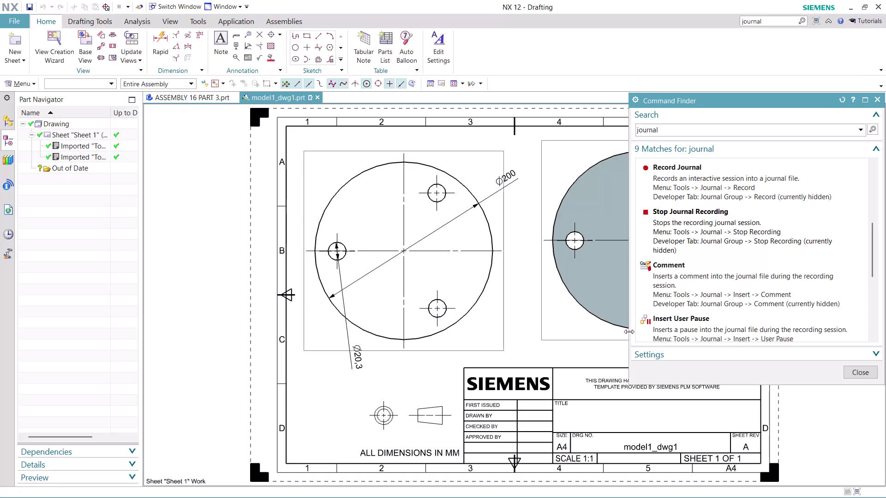
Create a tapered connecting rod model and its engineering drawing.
Close model1_dwg1 without saving, then search commands for 'journal'.
click(865, 376)
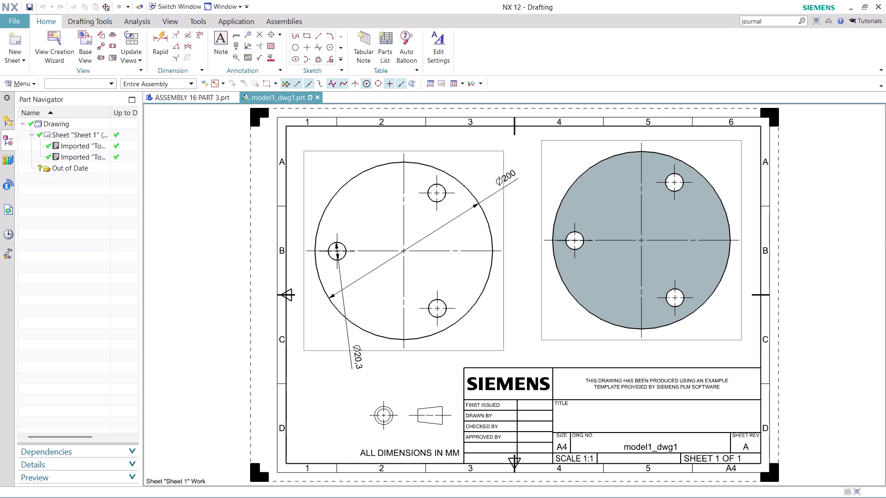
click(318, 97)
click(445, 273)
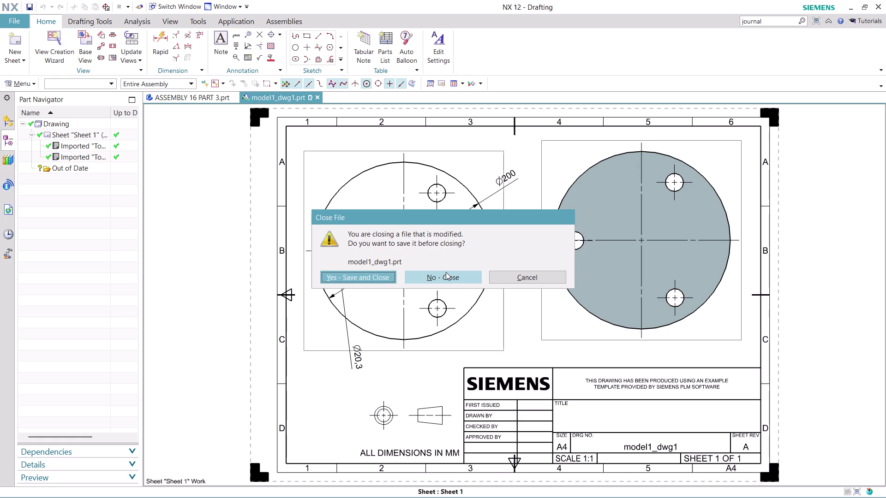
click(437, 279)
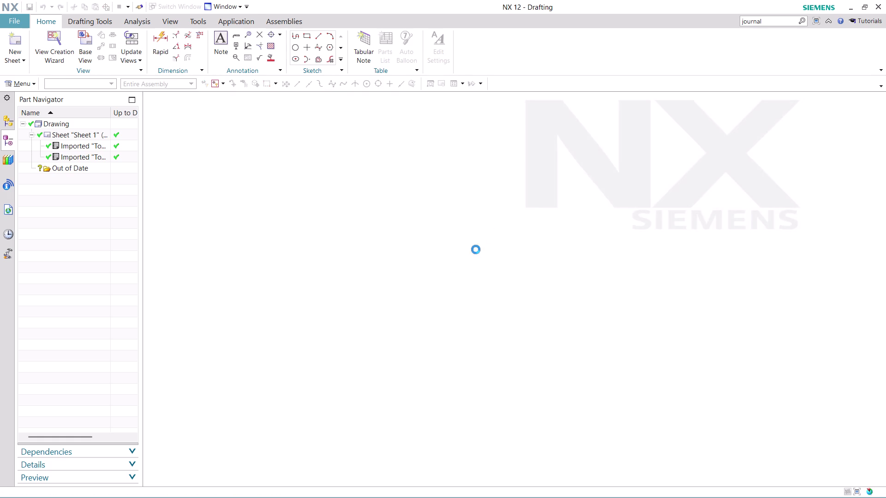
click(810, 19)
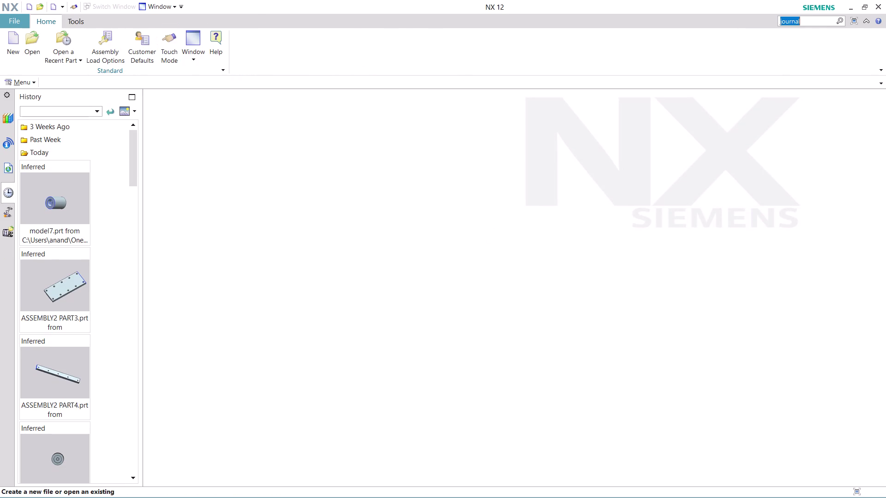
key(Return)
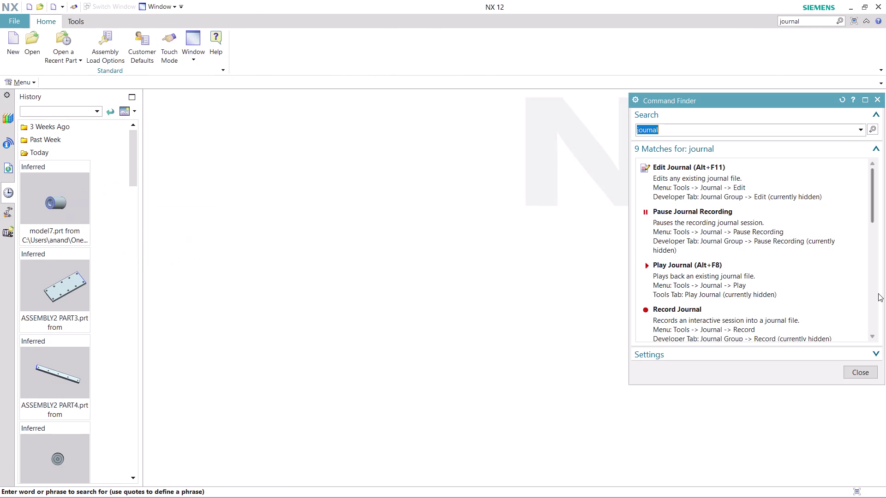
Start Tools > Journal > Record and acknowledge the Journal Record warning.
scroll(down, 3)
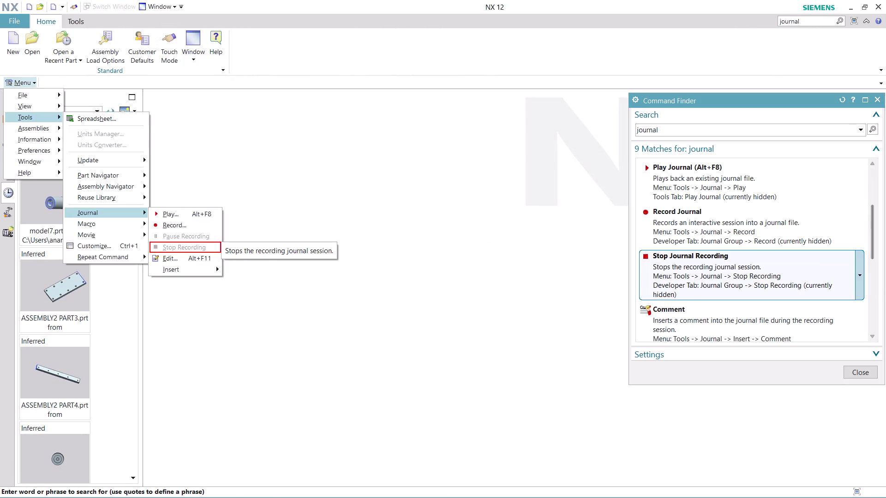
click(742, 231)
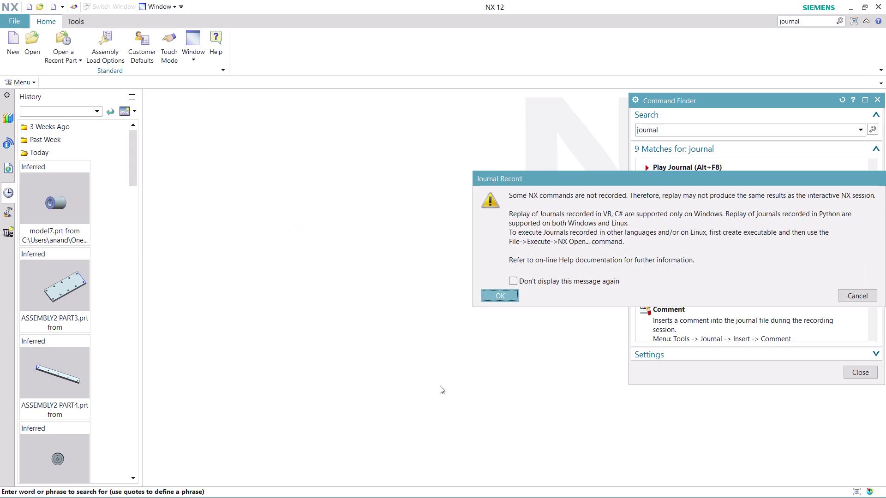
click(497, 300)
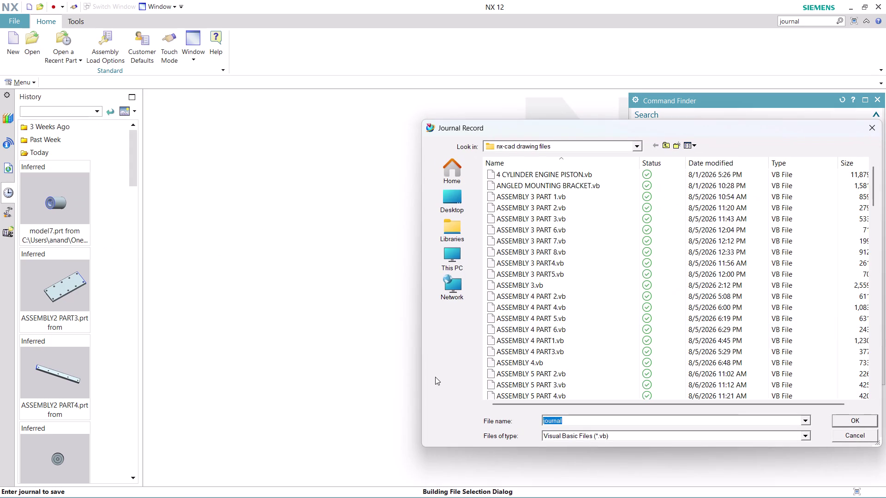
Enter journal name 'ASSEMBLY 16 PART 3' and decline overwriting the existing file.
text(AS)
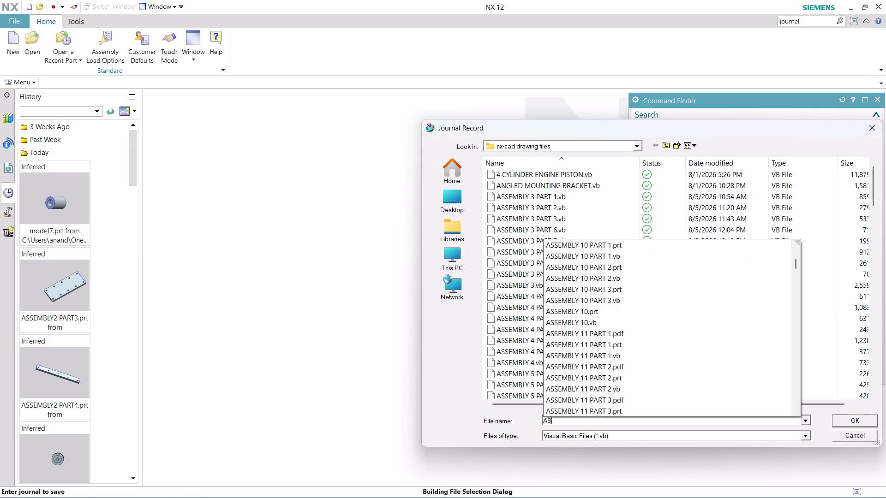
text(S)
text(EMBL)
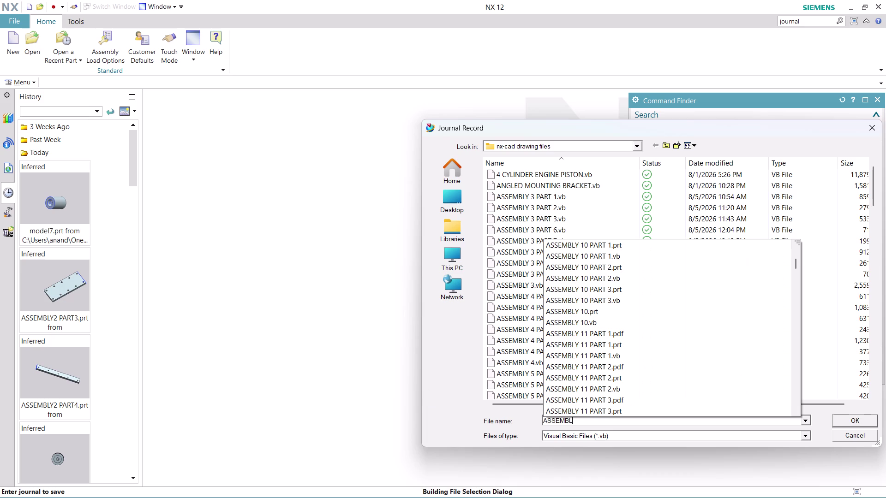
text(Y)
key(space)
key(1)
text(6 PART)
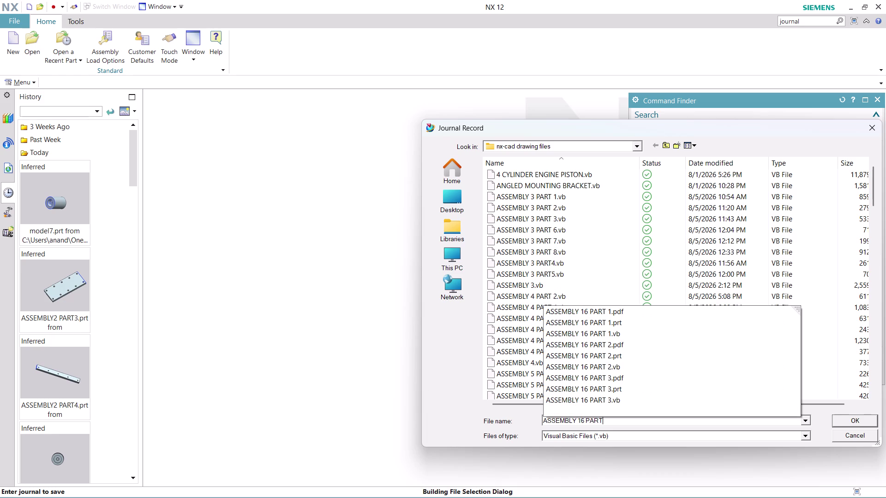
key(space)
key(3)
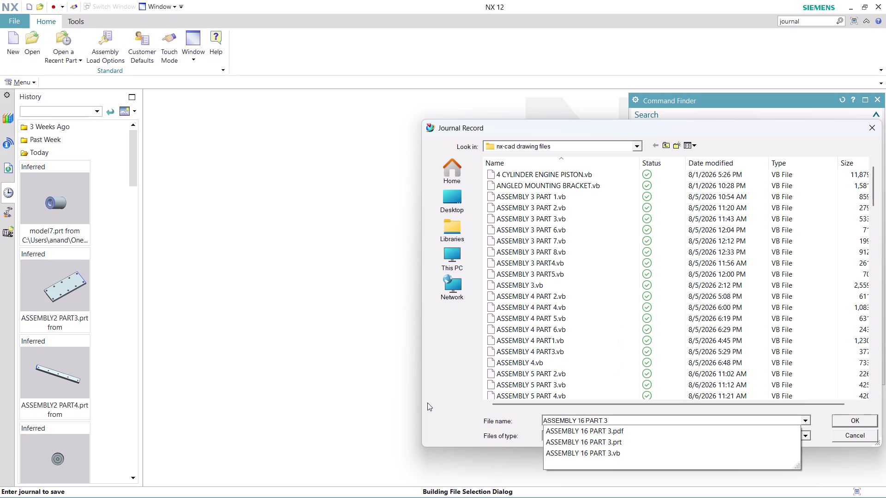
key(Return)
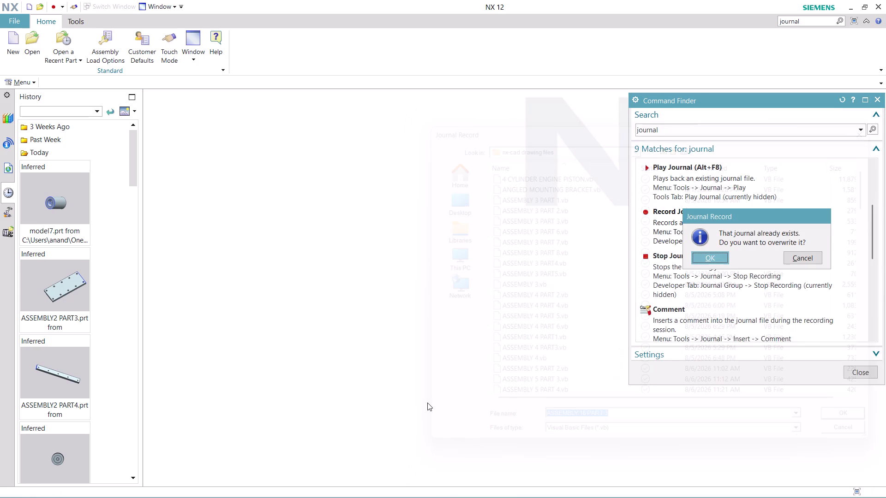
click(808, 256)
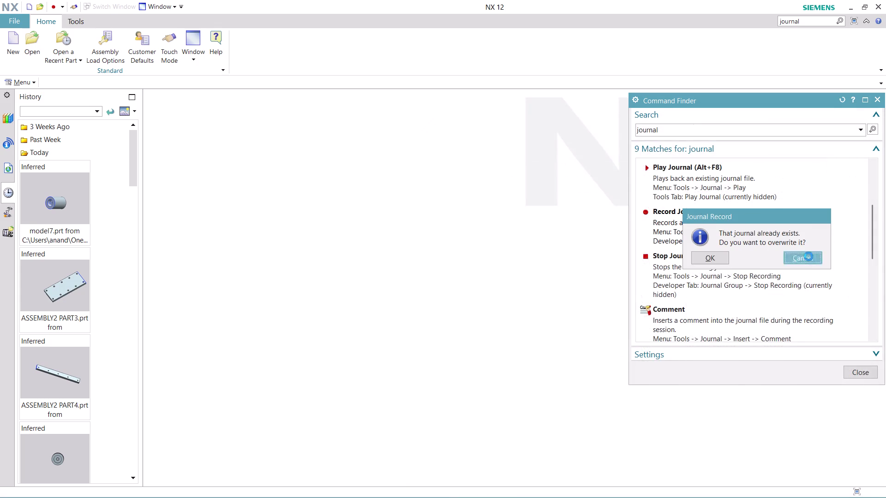
Save the journal as 'ASSEMBLY 16 PART 4' to begin recording, and close Command Finder.
text(A)
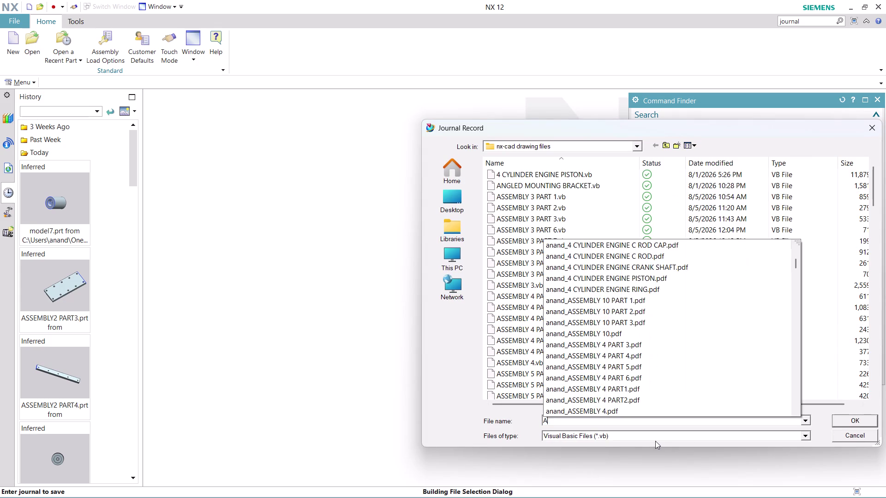
text(SS)
text(EMB)
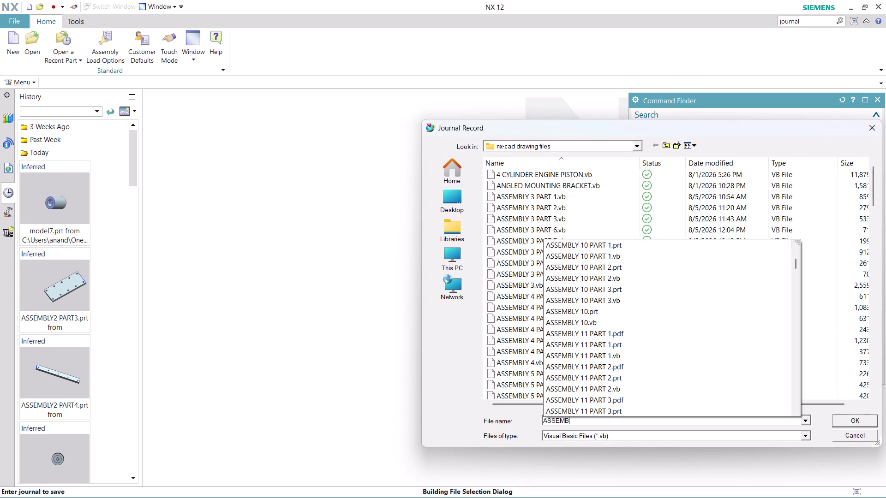
text(LY)
key(space)
key(1)
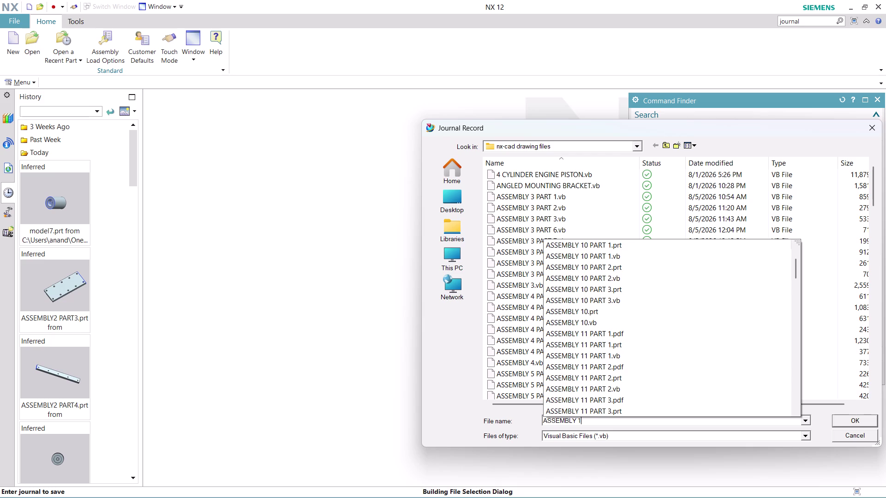
text(6)
key(space)
text(P)
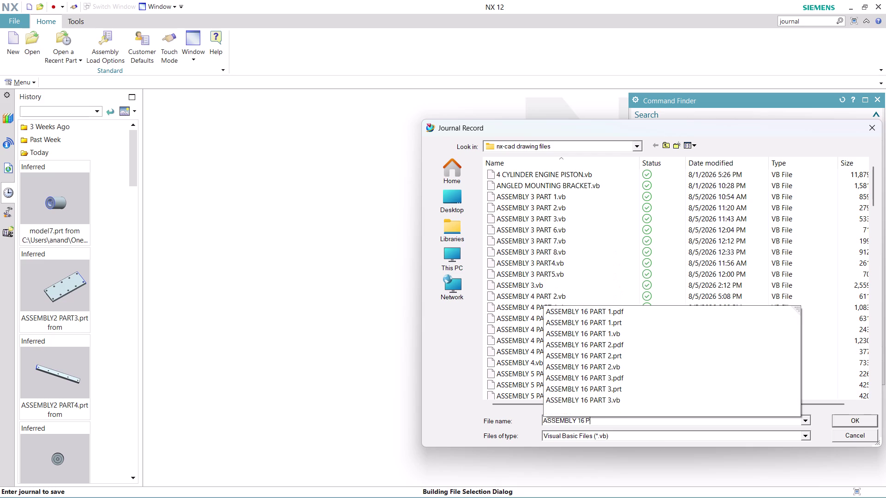
text(ART)
key(space)
key(4)
key(Return)
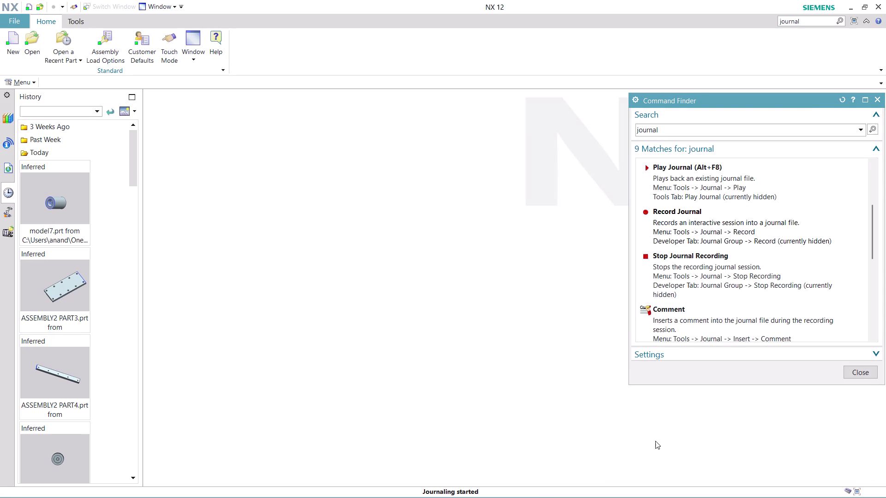
click(848, 373)
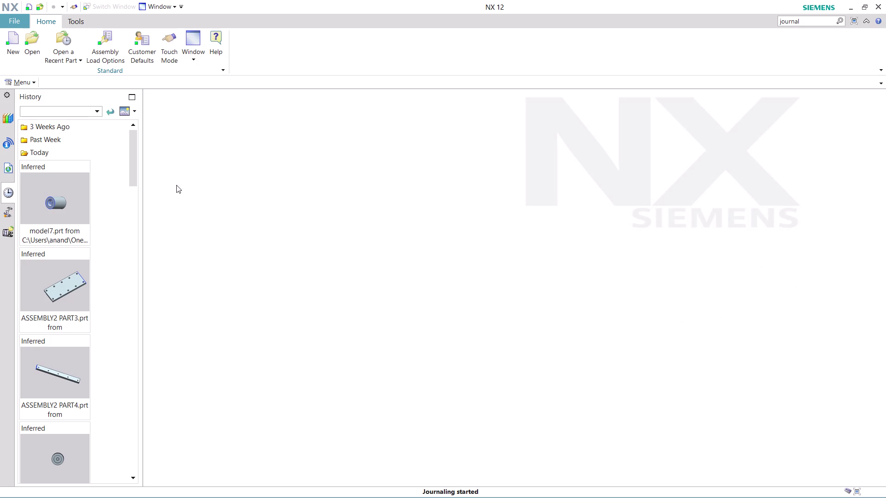
Create a new part, model8.prt, from the Model template.
click(10, 48)
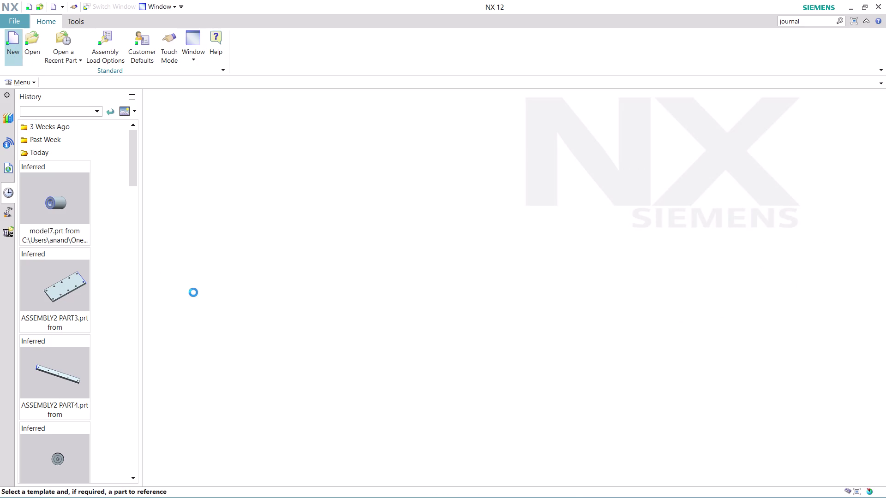
click(176, 238)
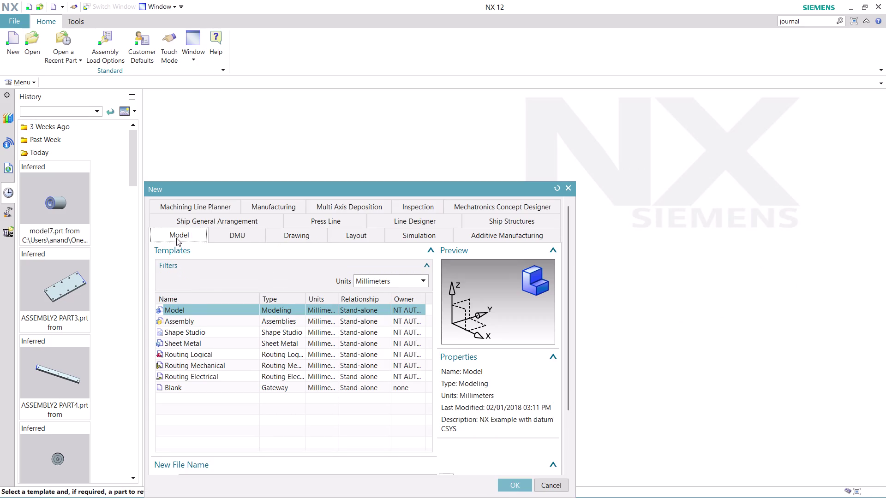
click(504, 485)
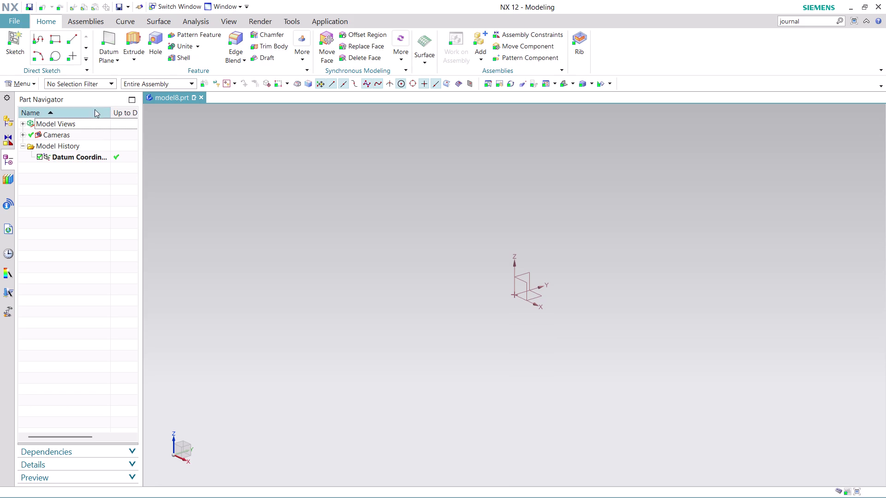
click(34, 83)
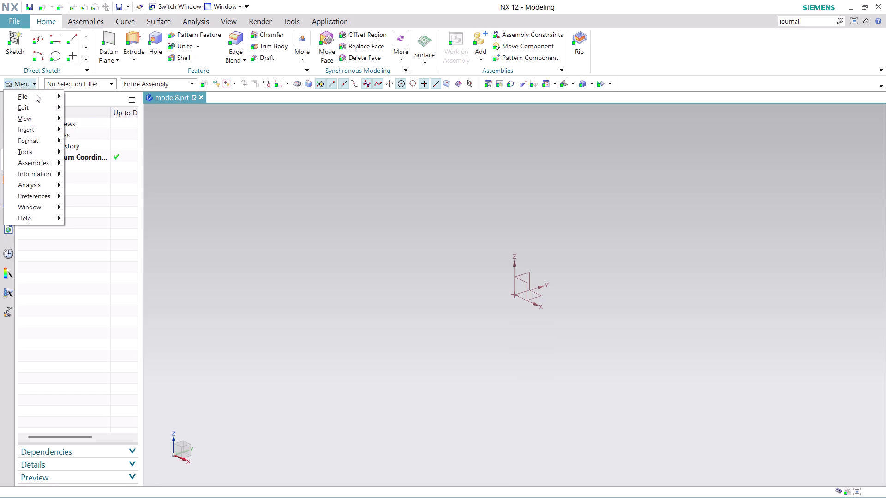
Create Sketch (1) on the XY plane at the origin and centre a circle there.
click(123, 141)
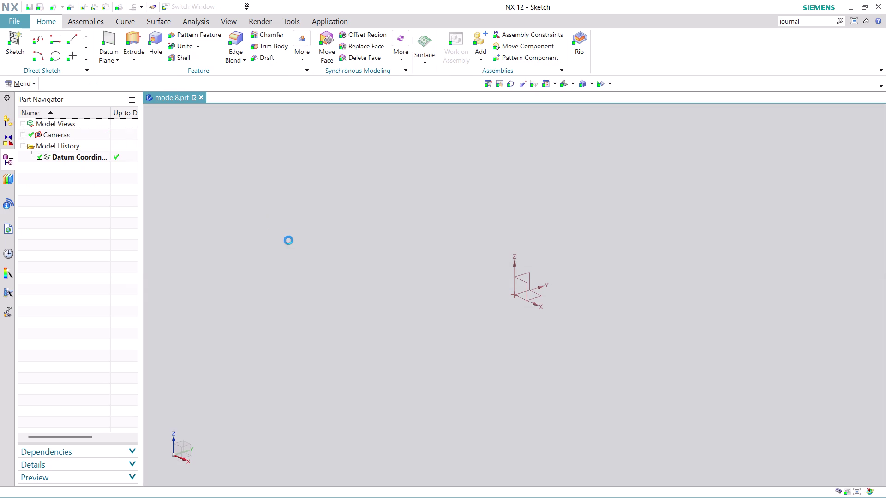
click(539, 296)
click(78, 242)
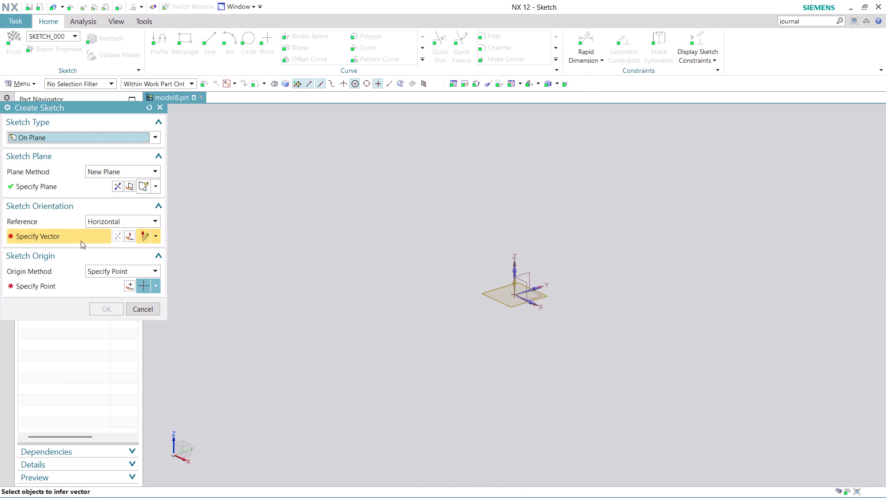
click(538, 287)
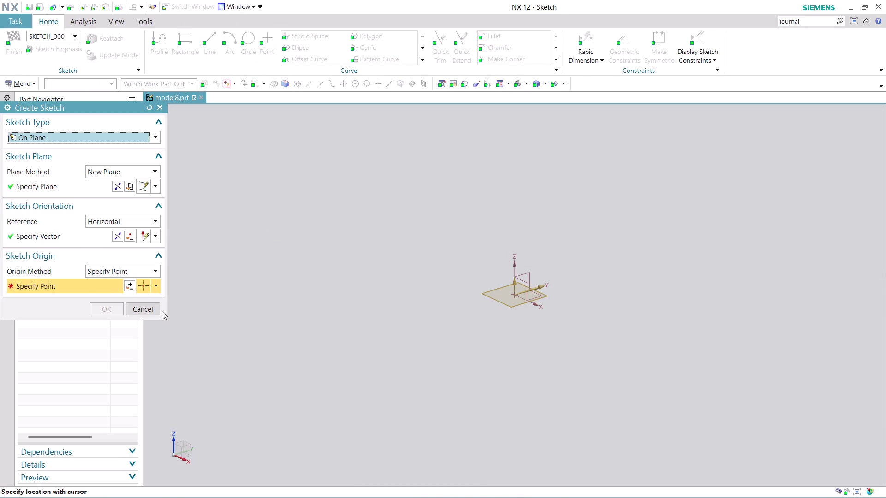
click(133, 289)
click(114, 303)
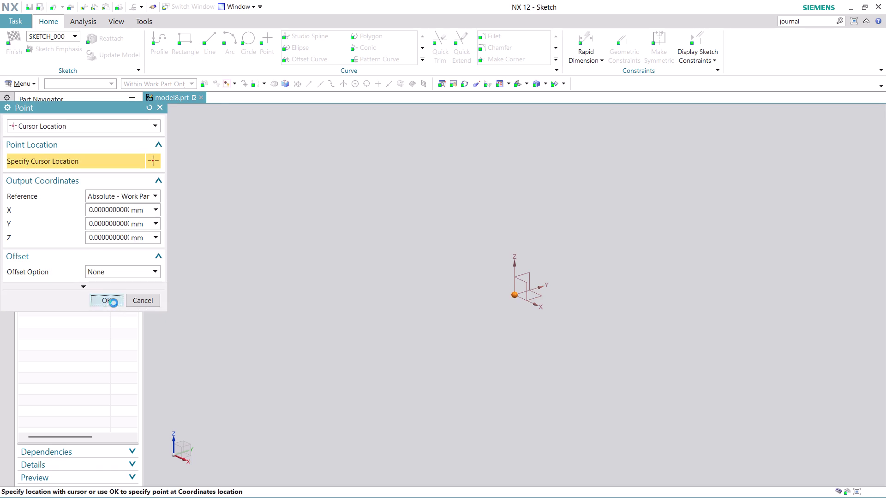
click(113, 305)
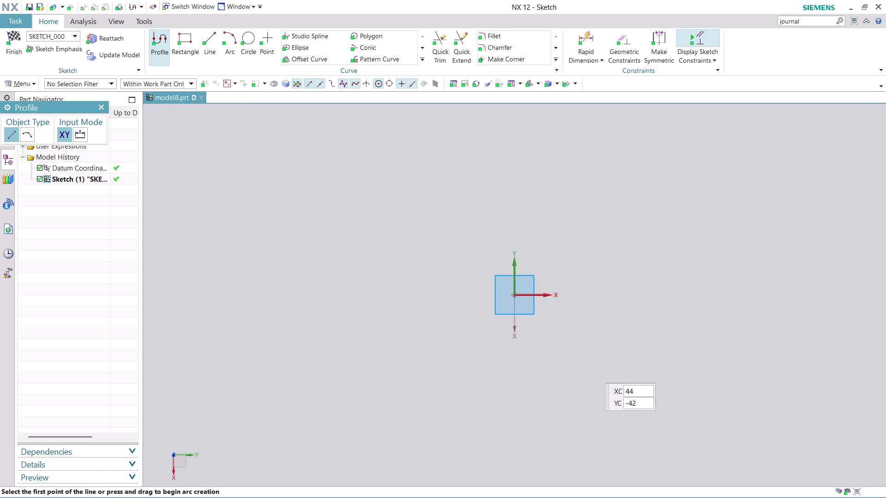
scroll(up, 3)
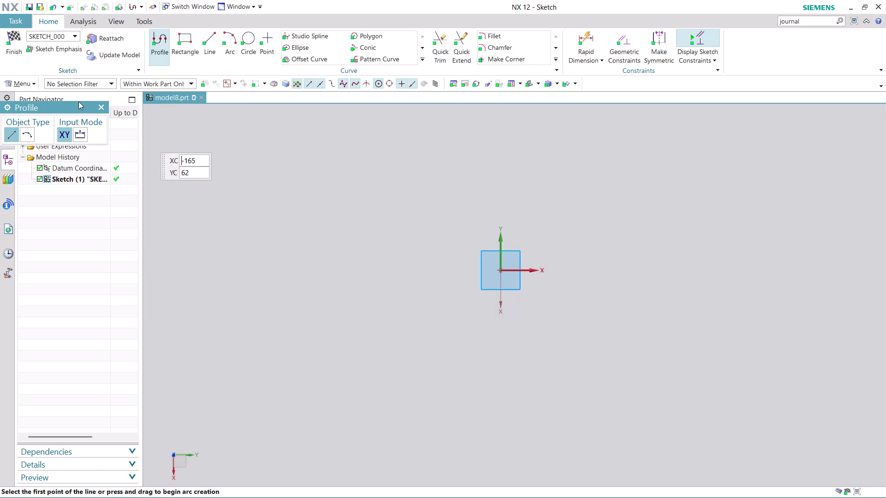
click(247, 38)
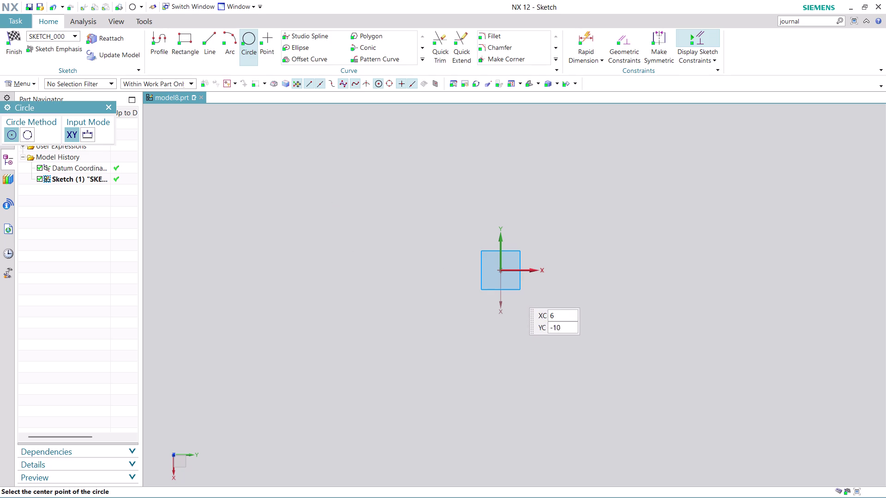
click(502, 271)
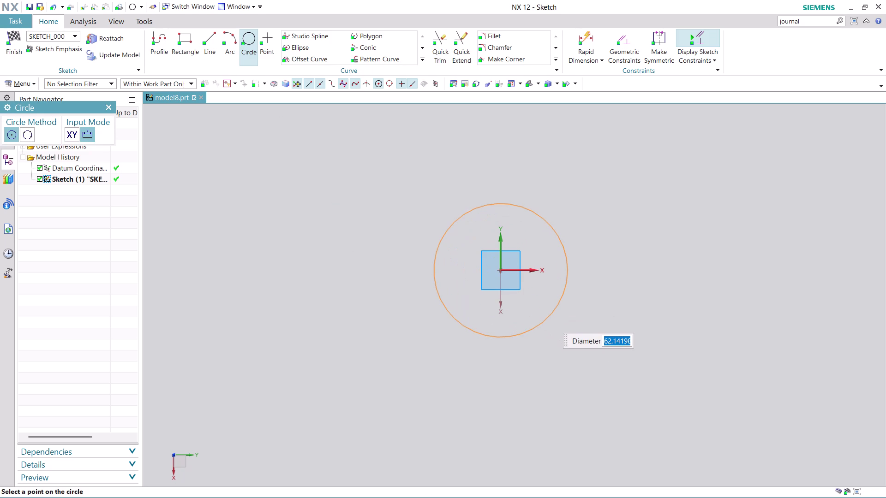
Draw concentric circles Ø112.5 and Ø56.3 (28.15*2) at the origin.
text(11)
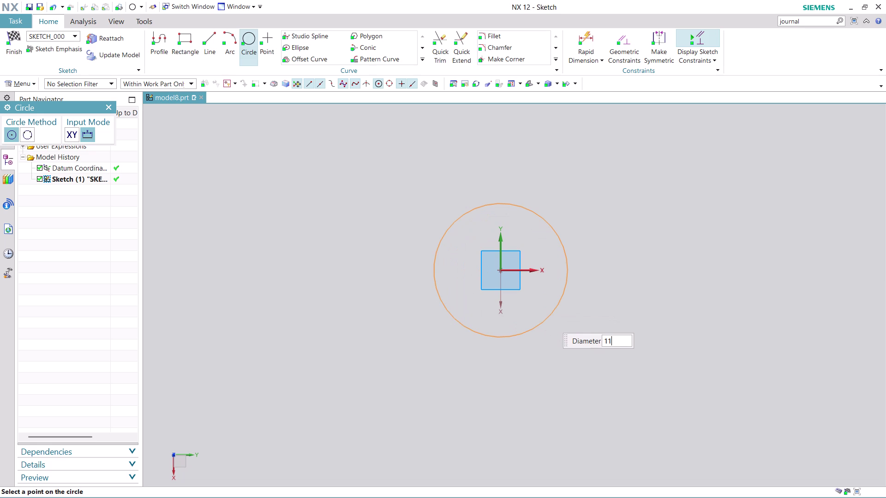
key(2)
text(.5)
key(Return)
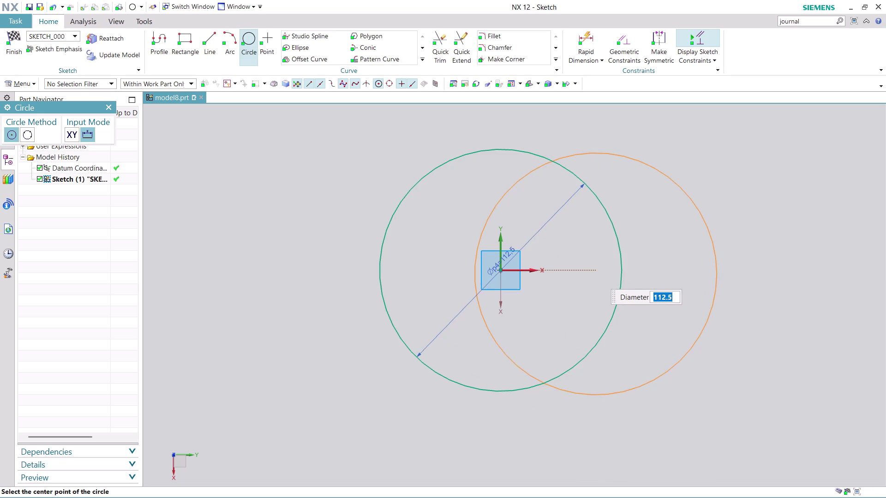
text(28)
text(.15*)
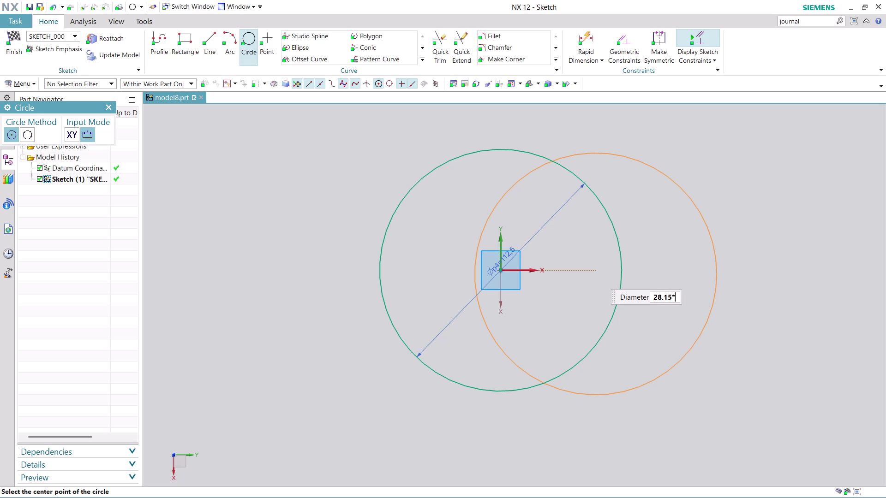
text(2)
key(Return)
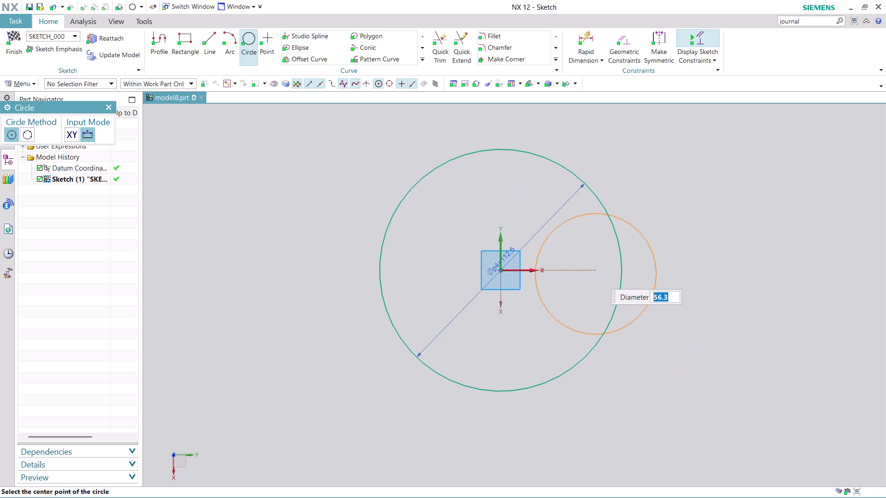
click(500, 269)
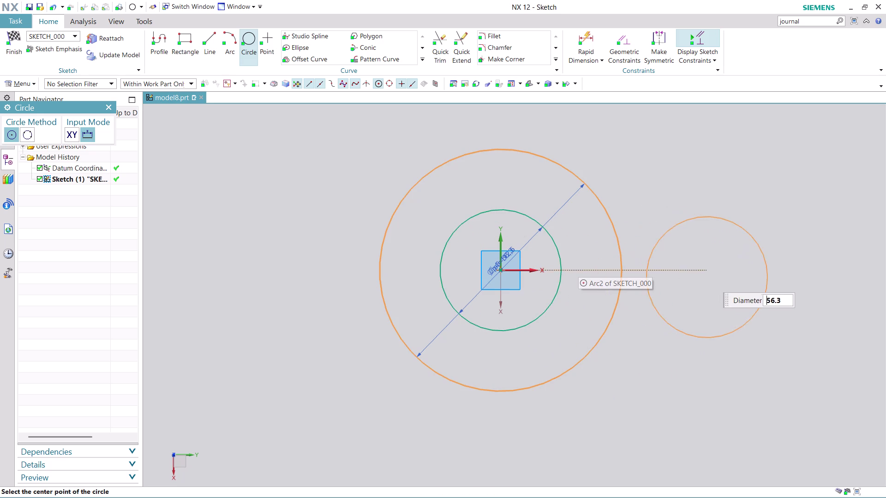
scroll(down, 3)
scroll(up, 3)
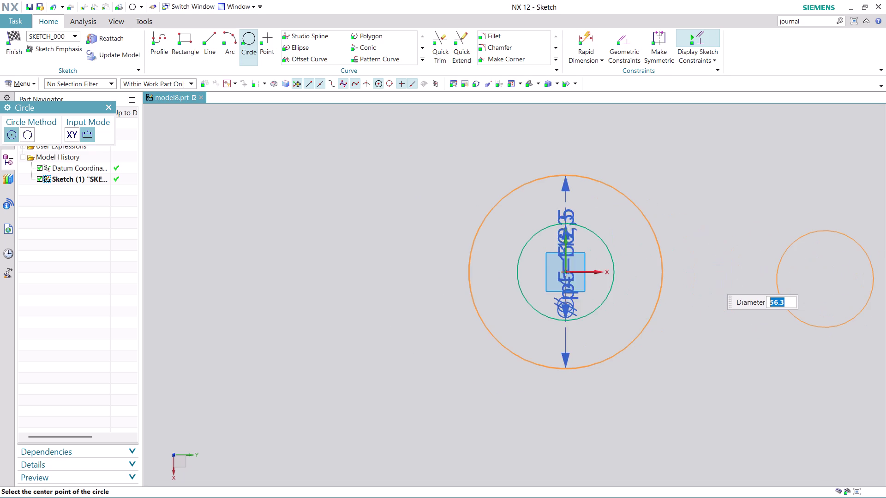
middle_drag(825, 279, 618, 288)
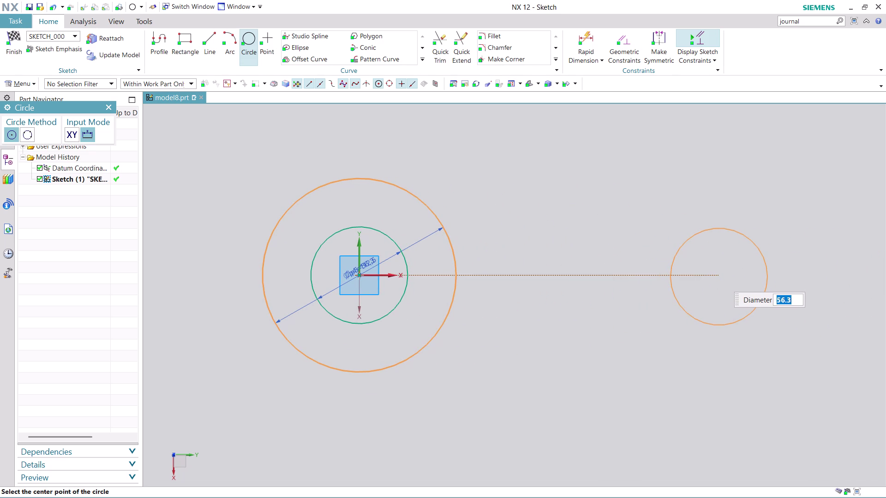
Draw concentric circles Ø87.5 and Ø43.8 about 209 to the right.
key(8)
key(7)
text(.5)
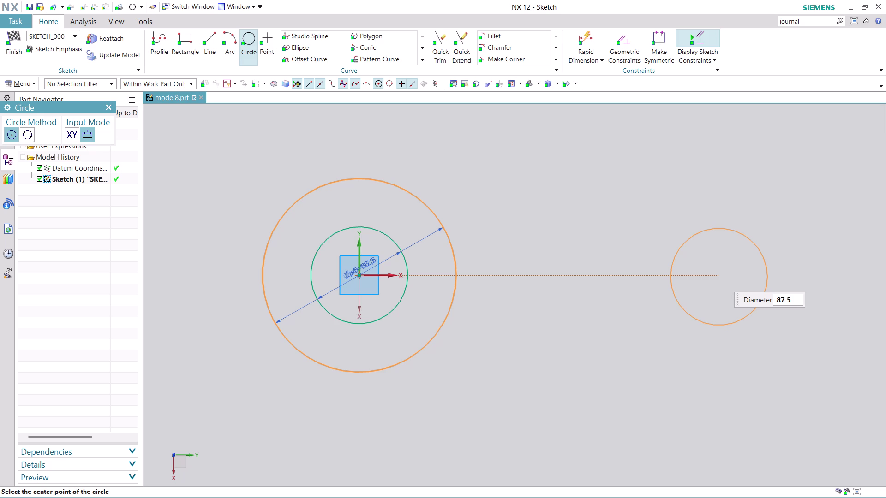
key(Return)
click(719, 277)
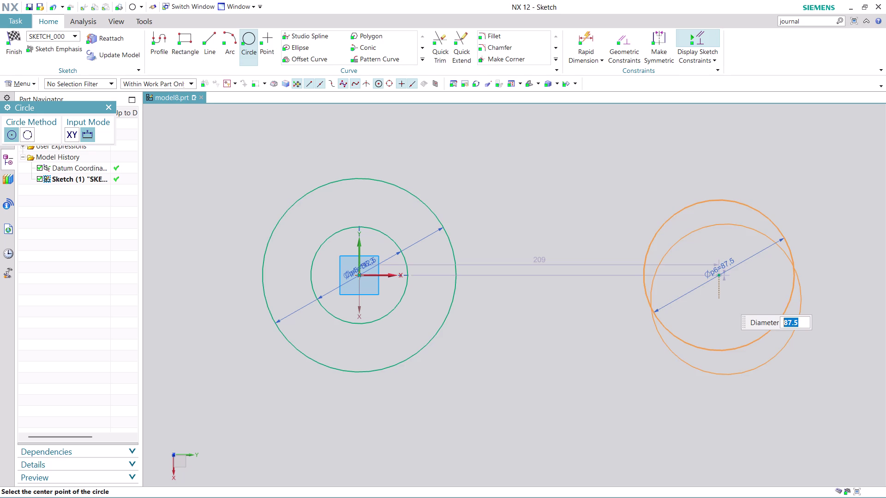
text(4)
text(3.)
key(8)
key(Return)
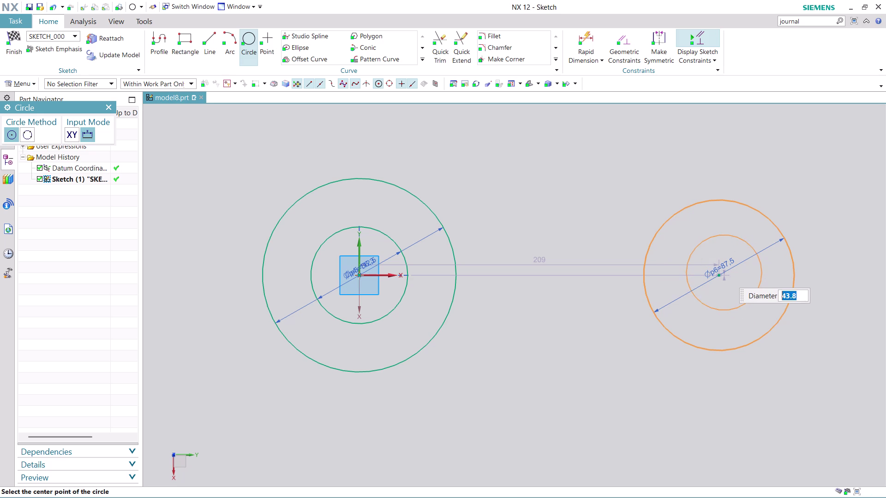
click(720, 275)
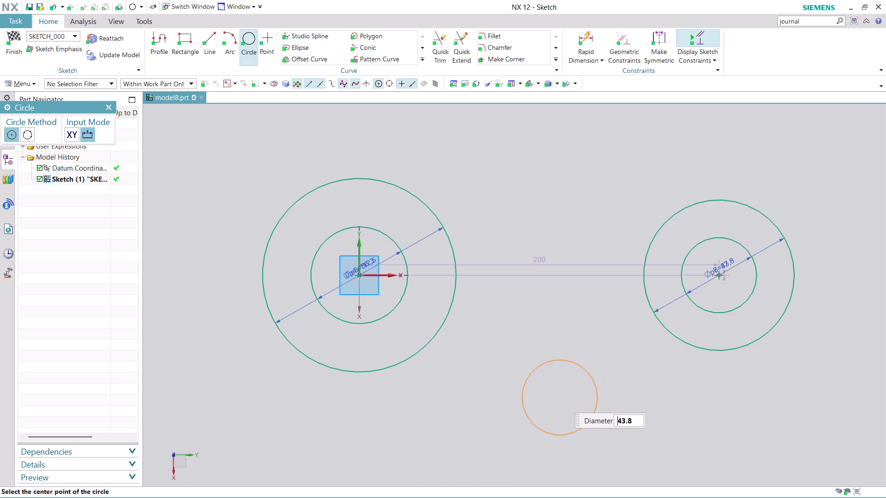
key(Escape)
key(Escape)
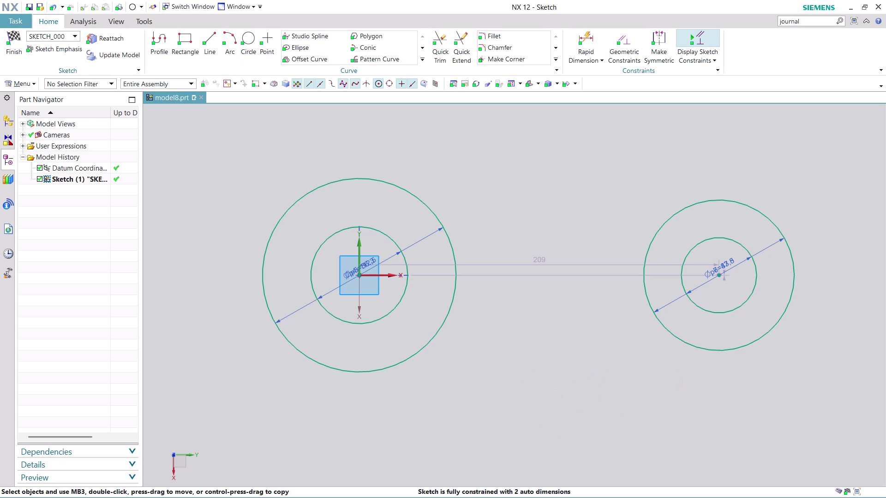
drag(543, 263, 533, 122)
Change the circle centre-distance dimension from 209 to 300.
double_click(537, 126)
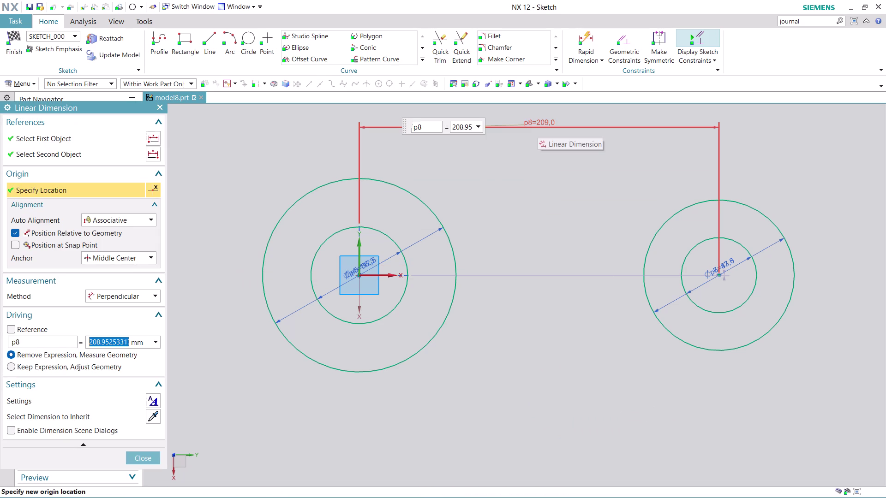
text(300)
key(Return)
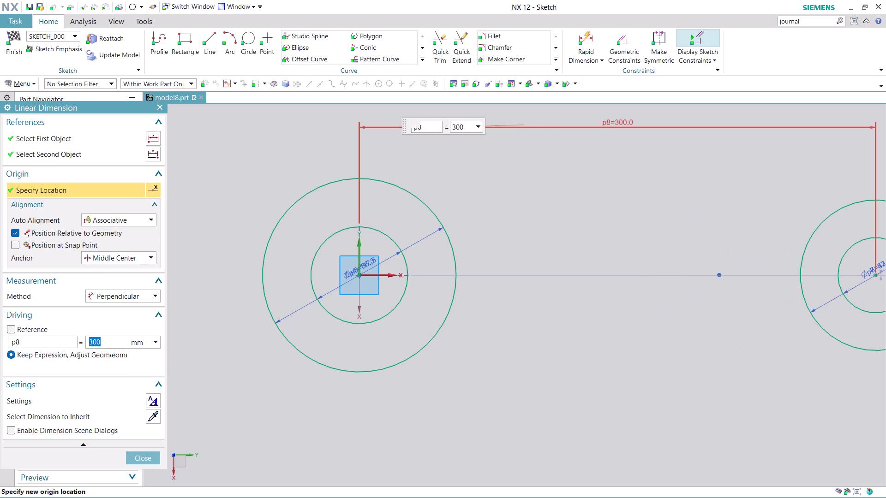
click(139, 458)
scroll(down, 3)
scroll(up, 3)
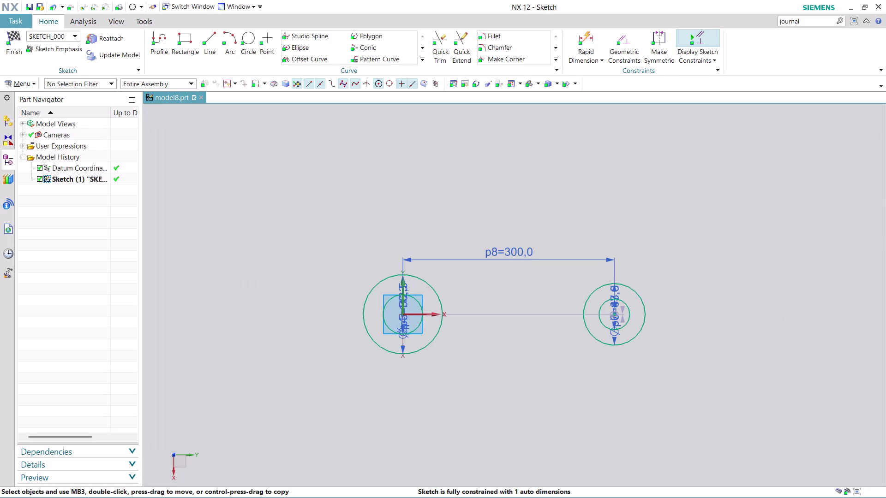
scroll(up, 3)
scroll(up, 3)
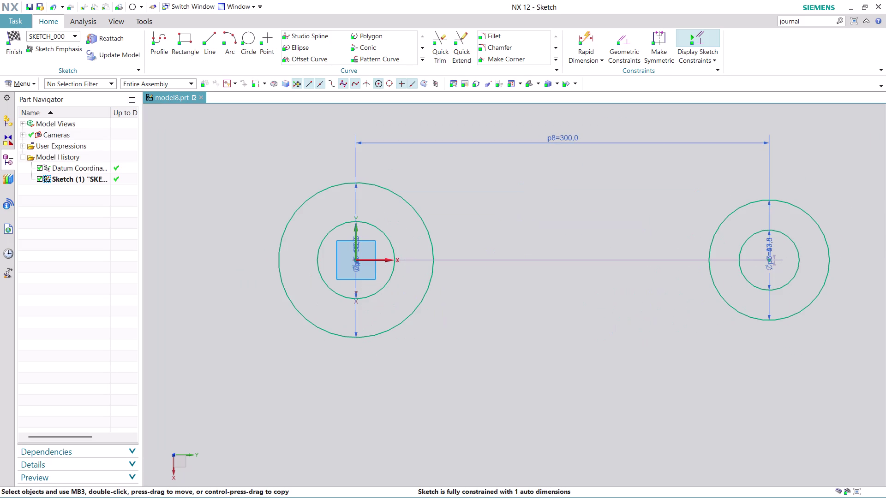
scroll(up, 3)
scroll(down, 3)
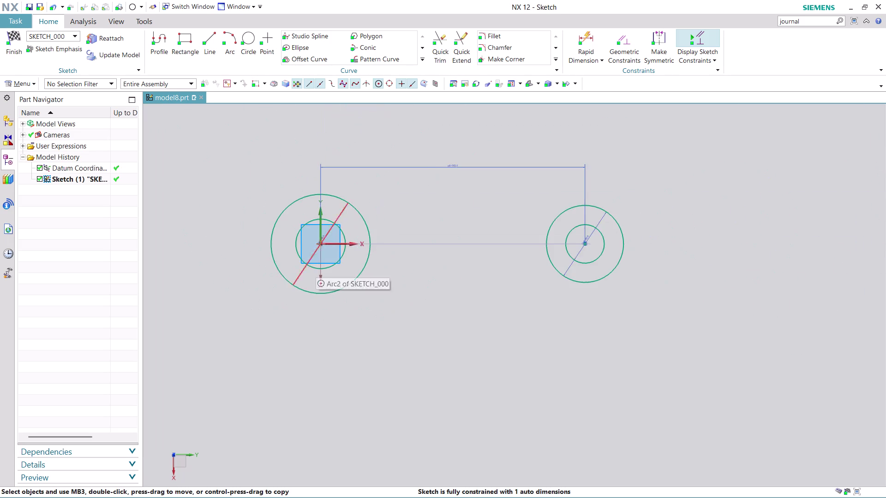
scroll(up, 3)
scroll(up, 3)
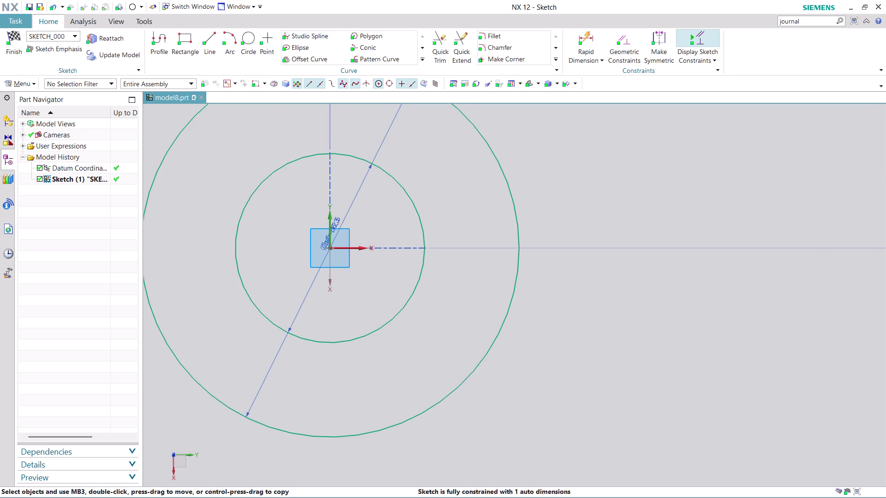
click(211, 36)
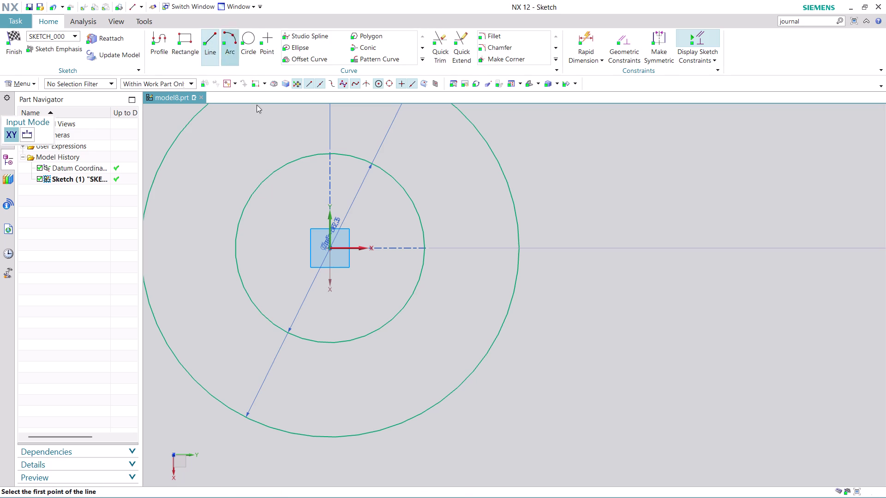
Draw a closed four-line rectangular keyway outline beside the inner circle.
click(440, 214)
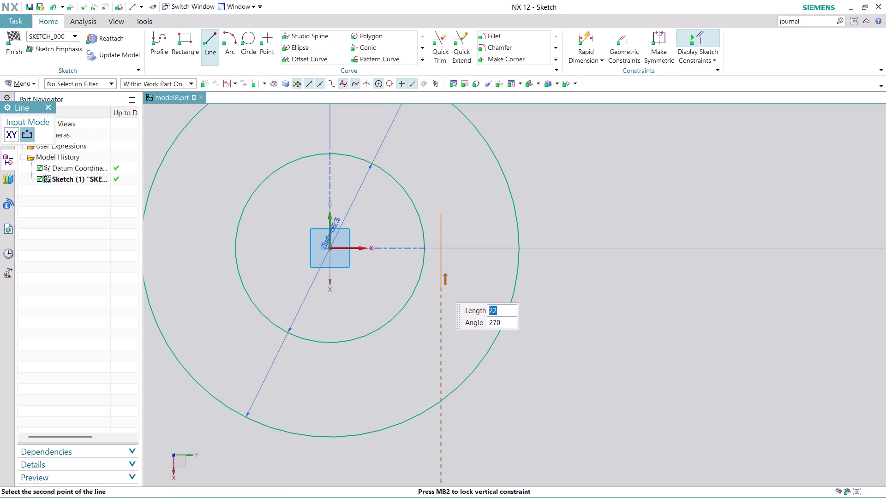
key(Escape)
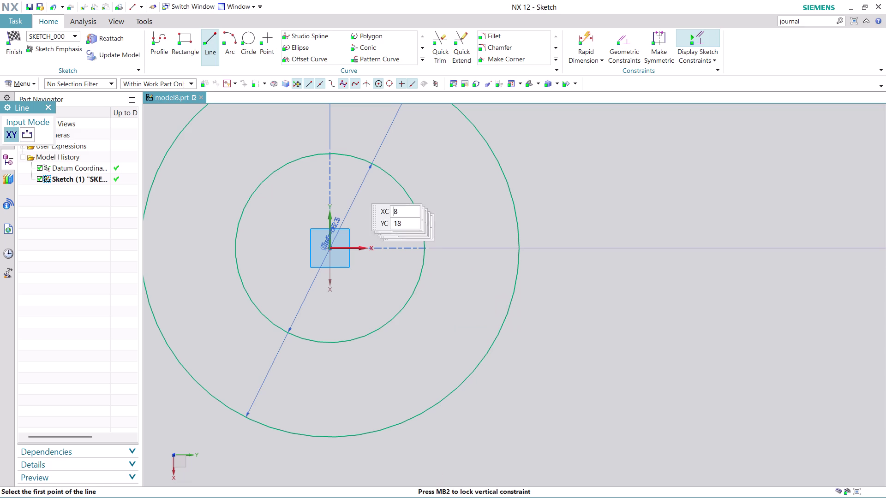
click(149, 35)
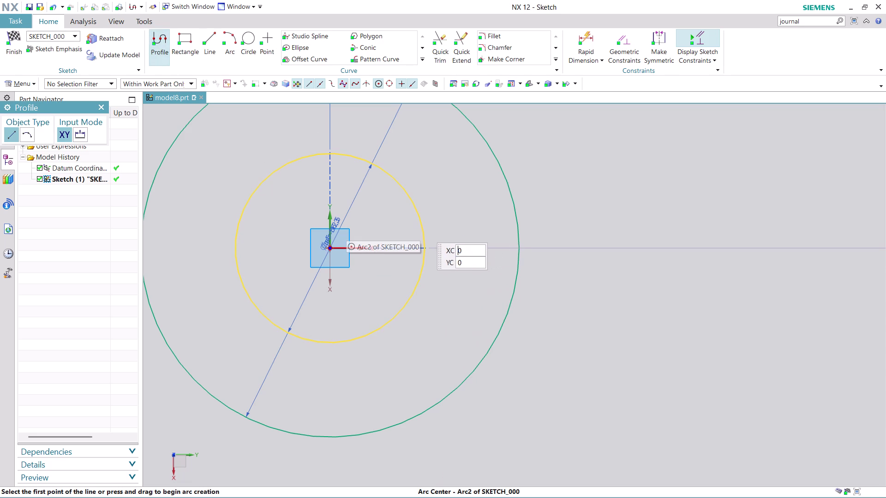
click(390, 223)
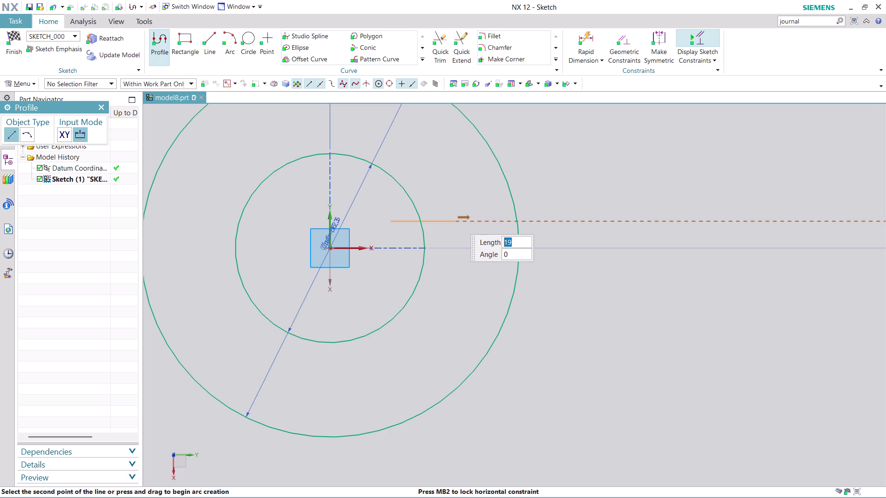
click(456, 220)
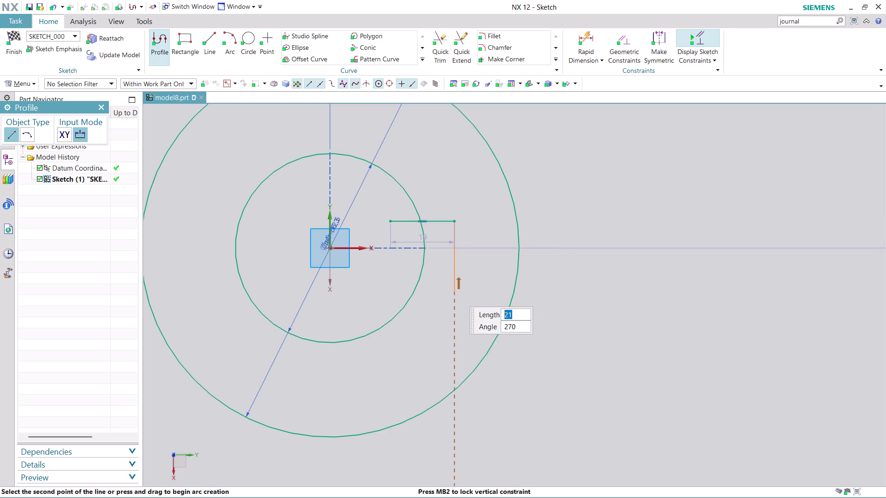
click(454, 291)
click(388, 287)
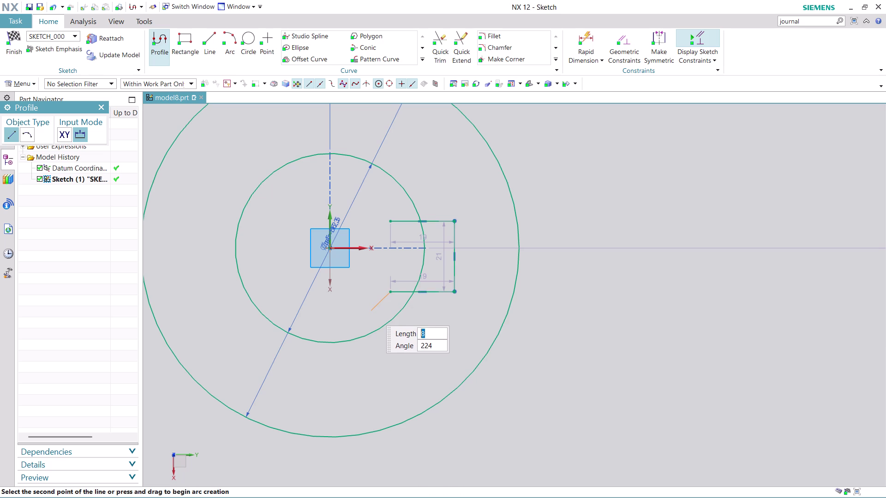
key(Escape)
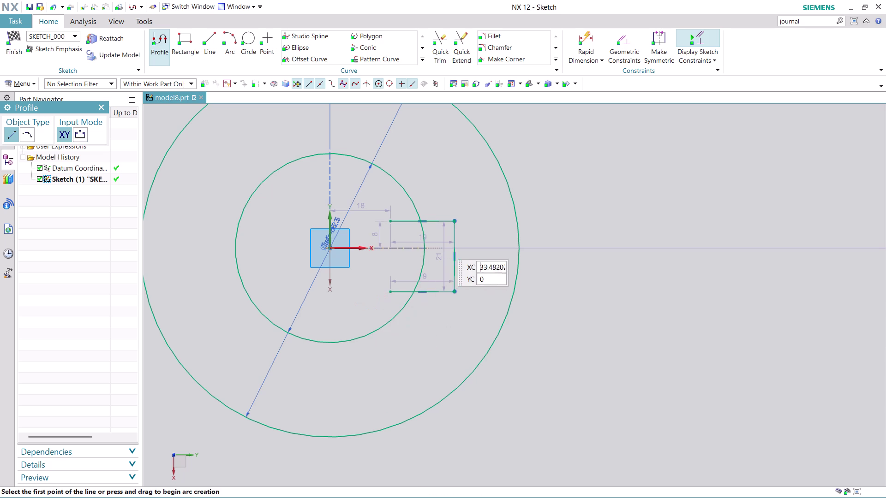
key(Escape)
drag(443, 269, 484, 264)
Set the keyway's vertical side dimension to 12.6.
double_click(486, 262)
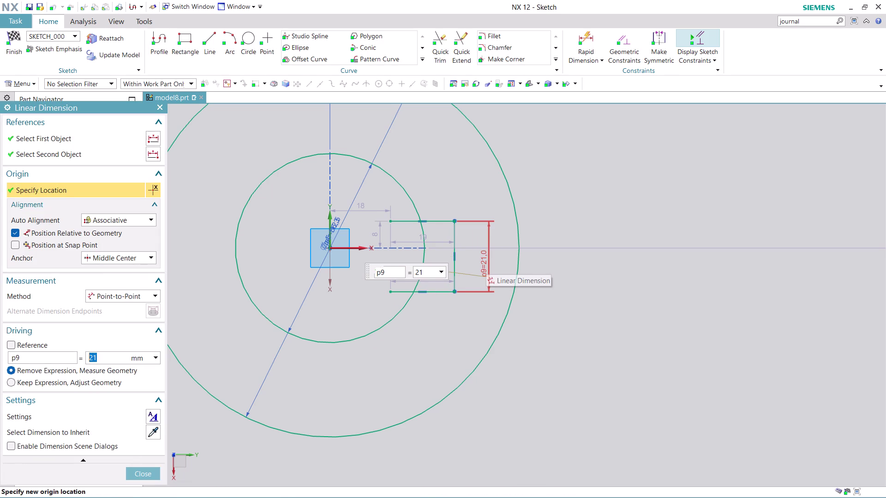
text(12.6)
key(Return)
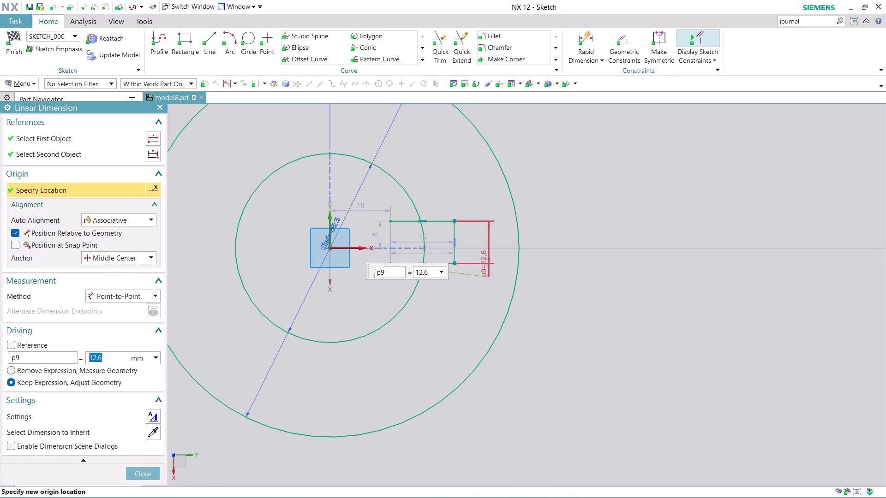
click(140, 477)
scroll(up, 3)
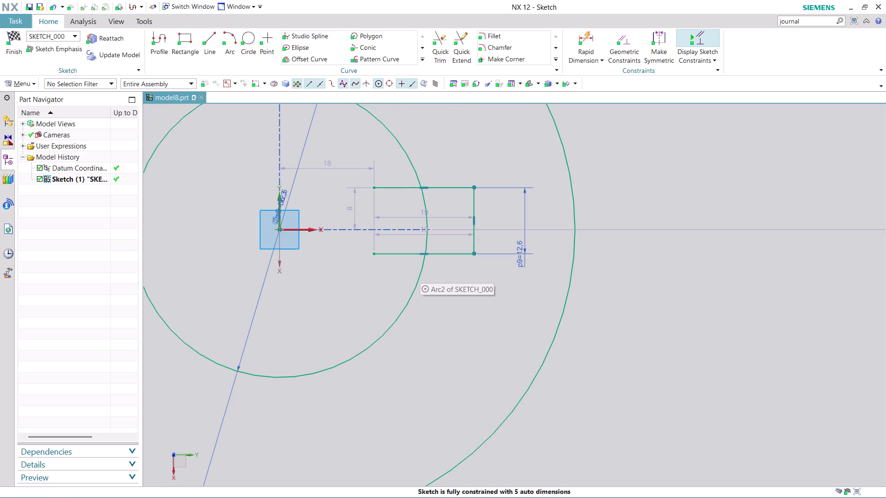
click(656, 35)
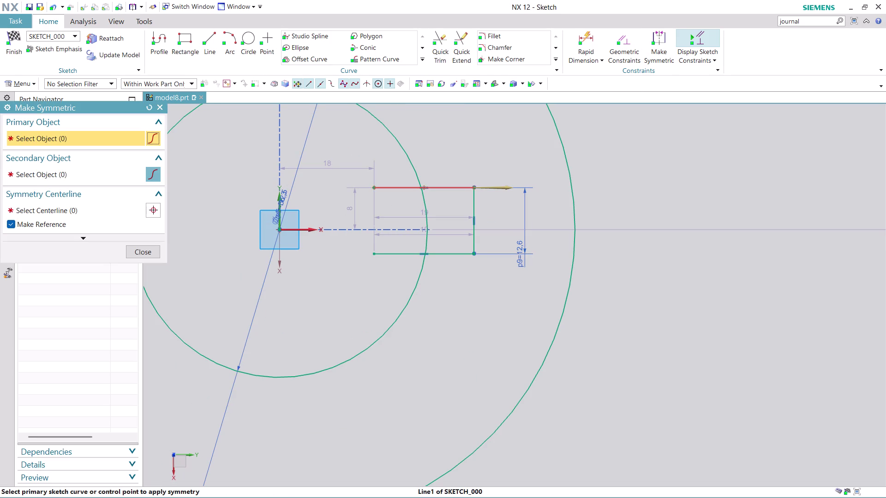
Pick the keyway's top and bottom edges, with the X axis as the symmetry line.
click(460, 191)
click(451, 258)
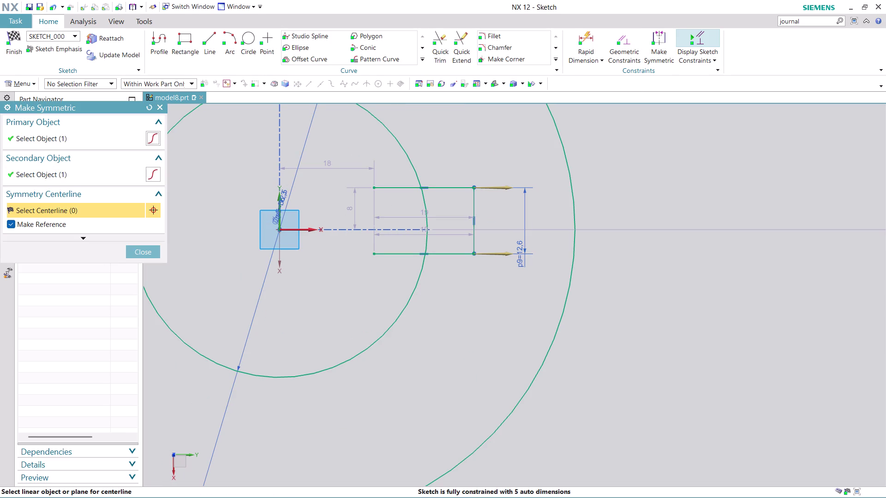
click(304, 230)
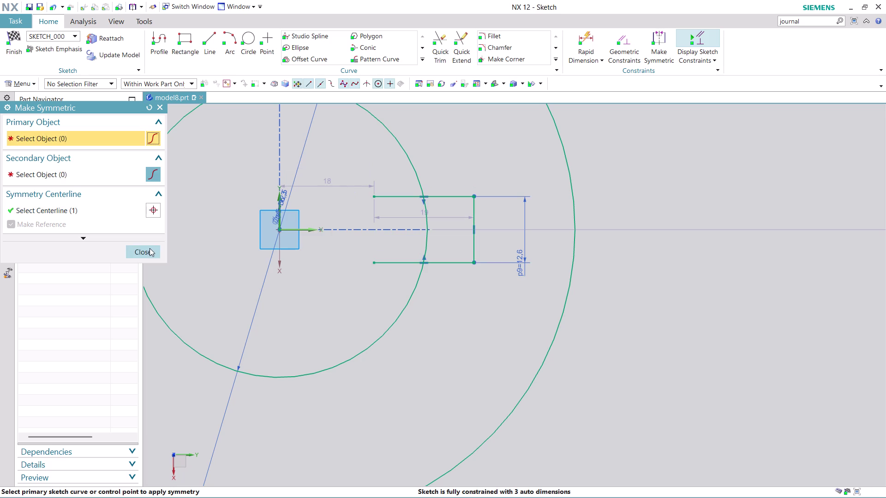
click(149, 248)
scroll(down, 3)
scroll(up, 3)
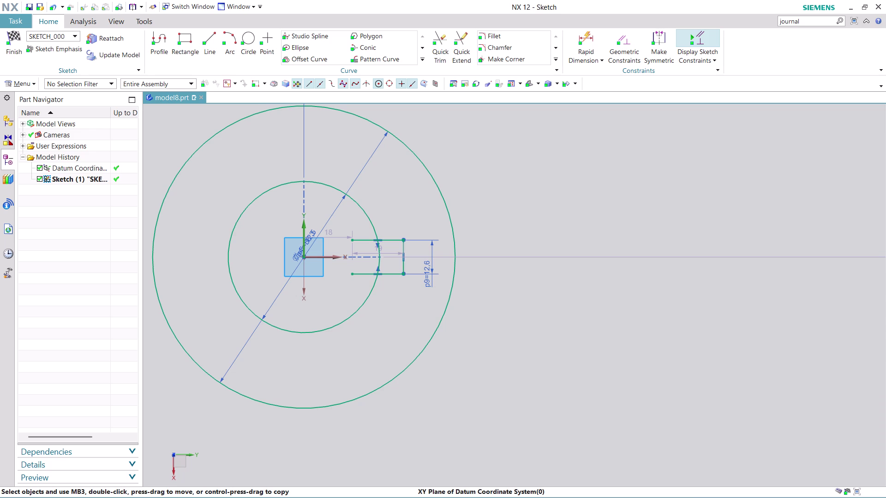
scroll(down, 3)
scroll(up, 3)
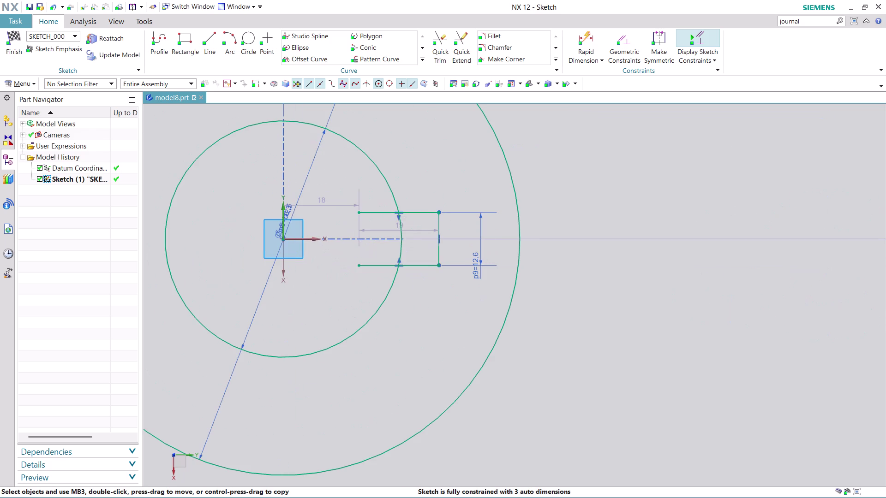
scroll(down, 3)
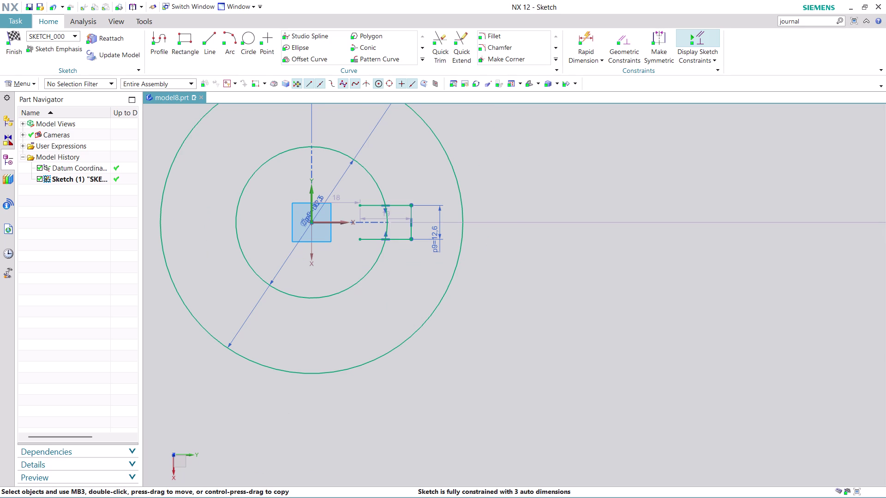
click(590, 27)
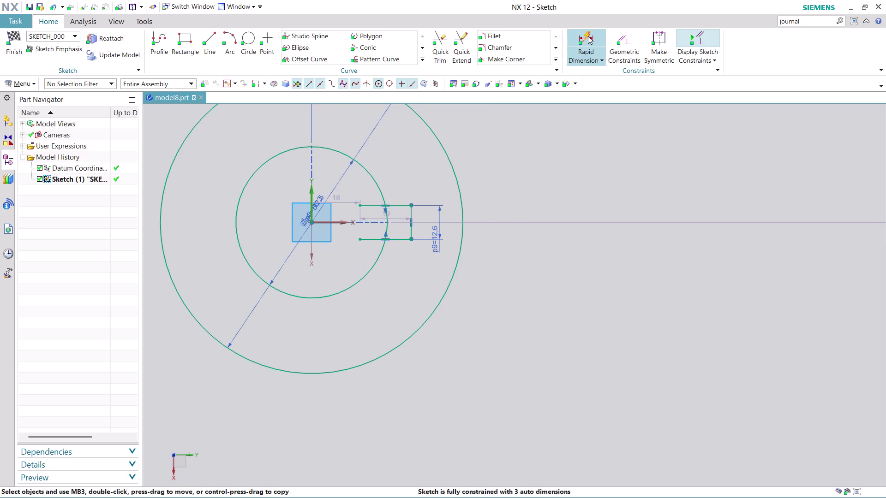
Add dimension p10 = 35 from the origin to the keyway's outer edge.
click(587, 36)
scroll(up, 3)
click(435, 226)
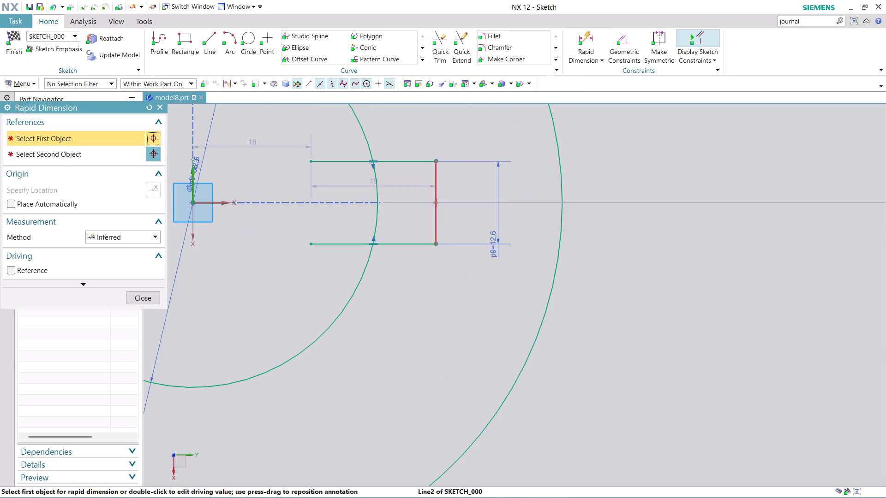
scroll(down, 3)
scroll(up, 3)
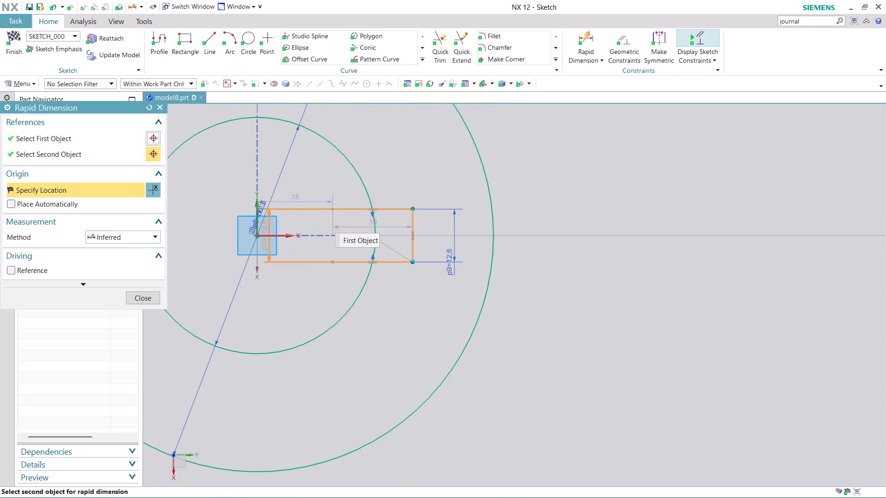
click(257, 236)
click(321, 404)
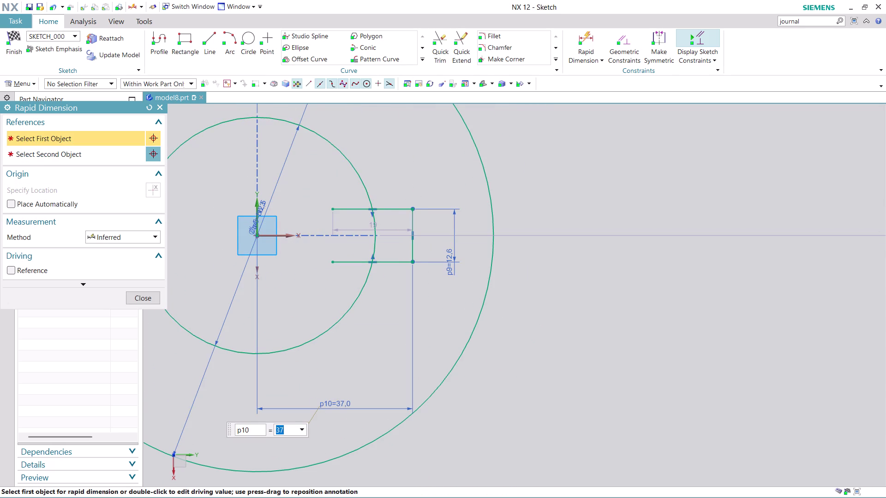
text(35)
key(Return)
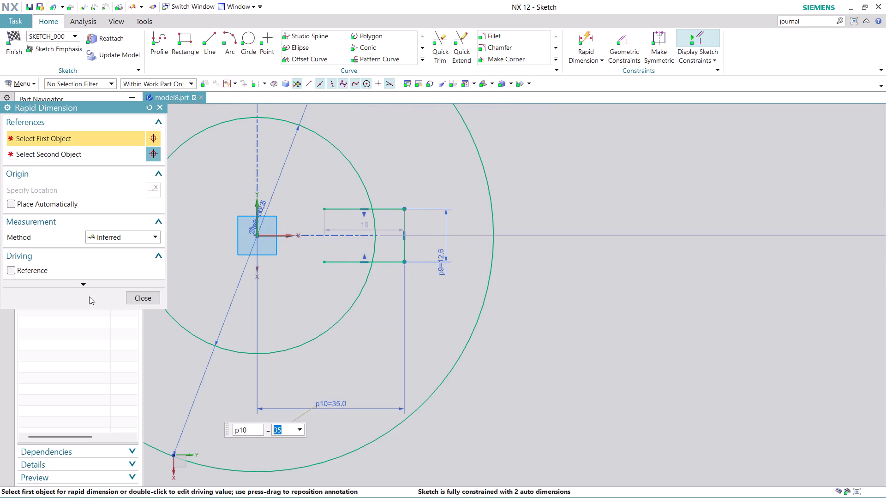
click(146, 299)
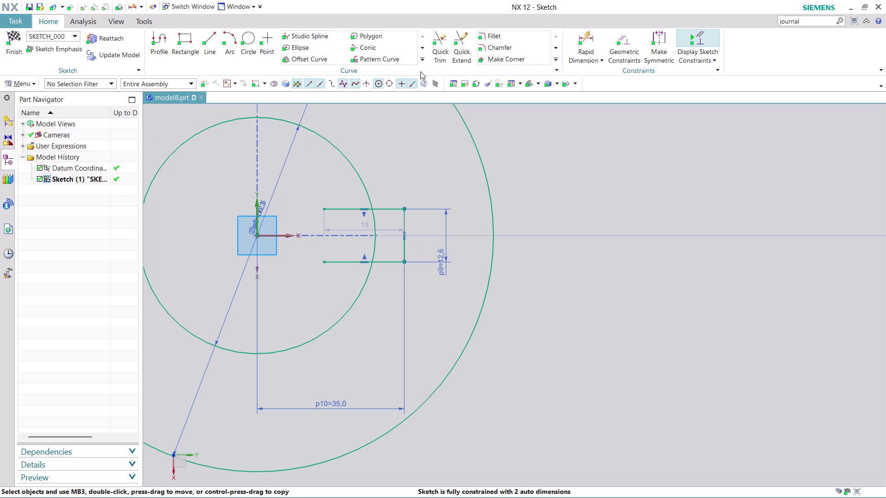
Trim the inner circle's arc inside the keyway opening, then finish the sketch.
click(444, 49)
click(343, 213)
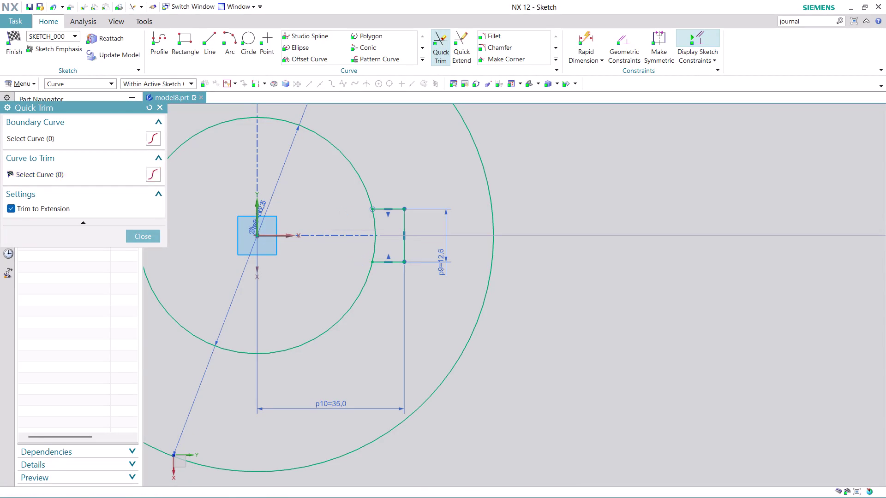
click(373, 241)
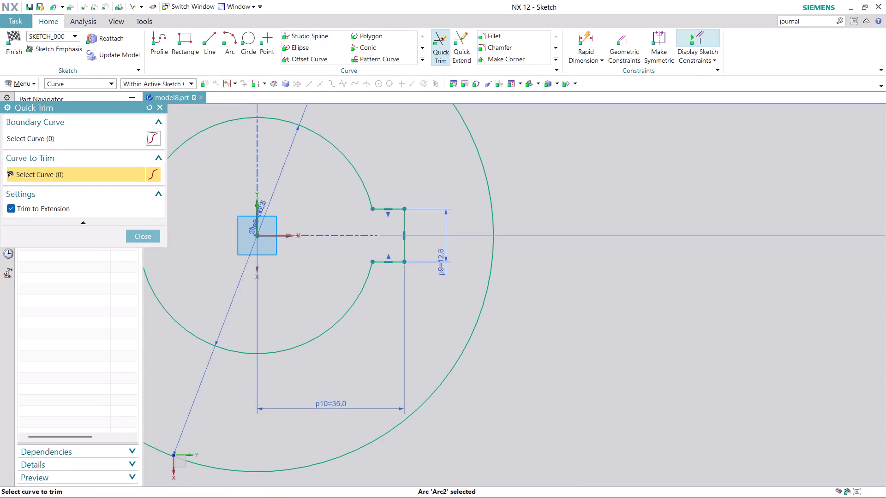
scroll(down, 3)
click(141, 234)
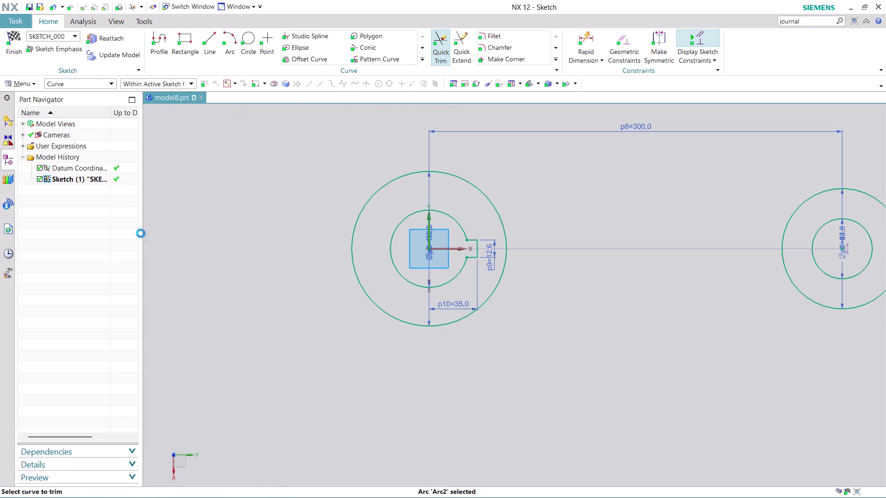
scroll(down, 3)
scroll(up, 3)
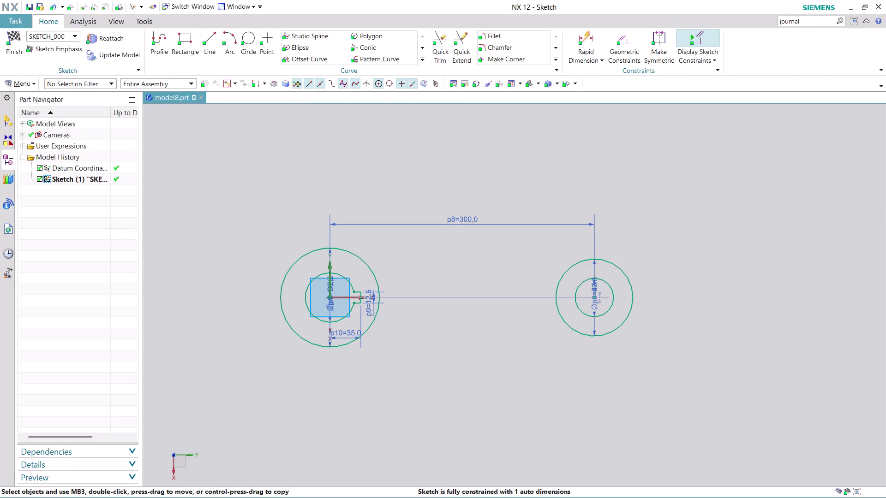
scroll(up, 3)
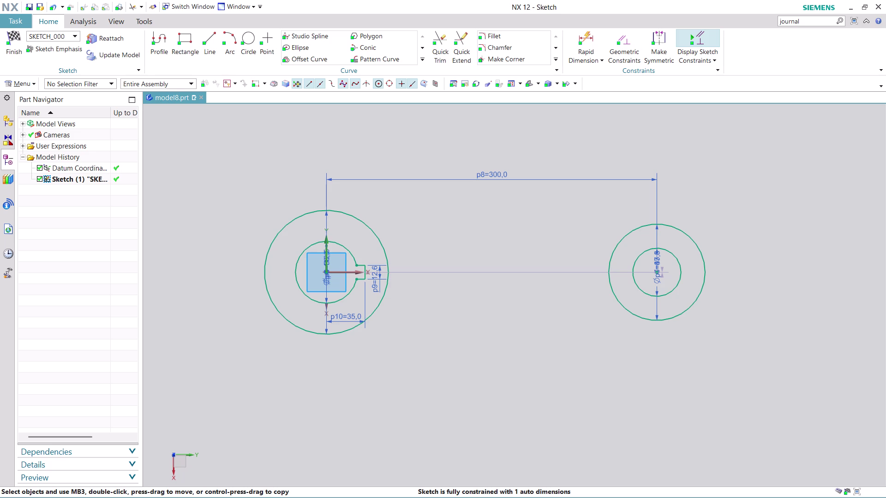
click(16, 55)
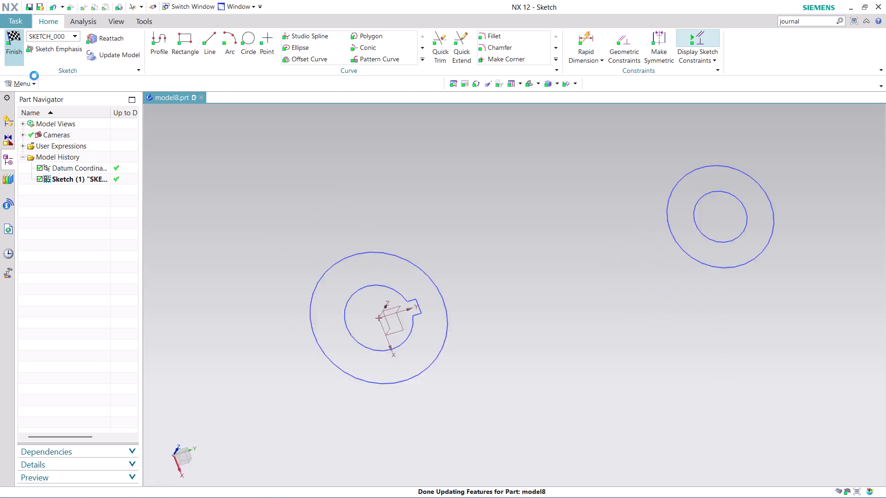
Start a symmetric extrusion, entering distance values 6 and 2.5/2.
scroll(down, 3)
scroll(up, 3)
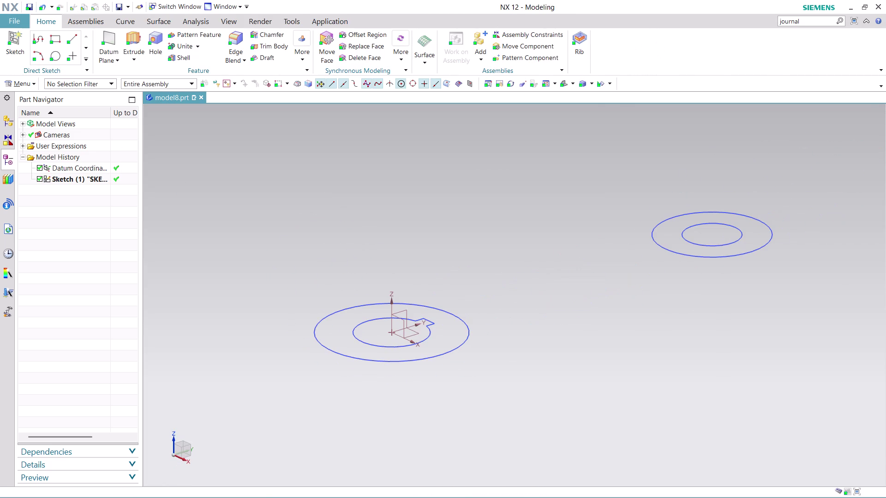
scroll(up, 3)
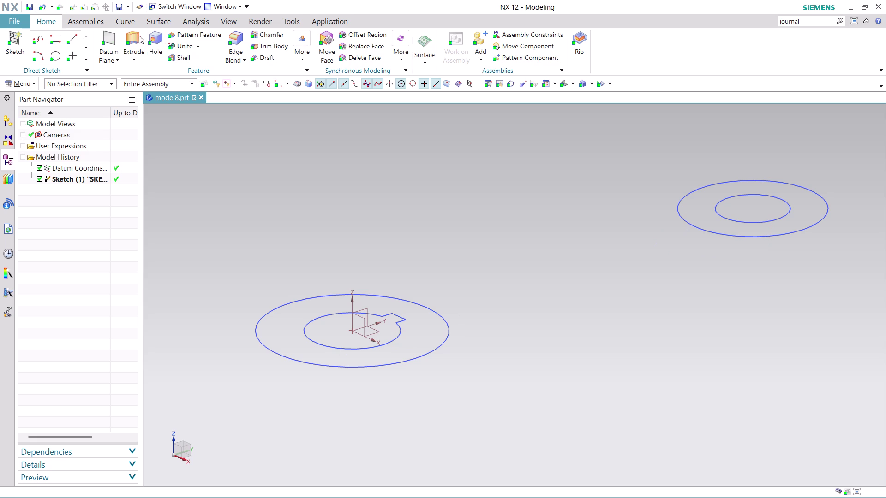
click(139, 36)
click(152, 250)
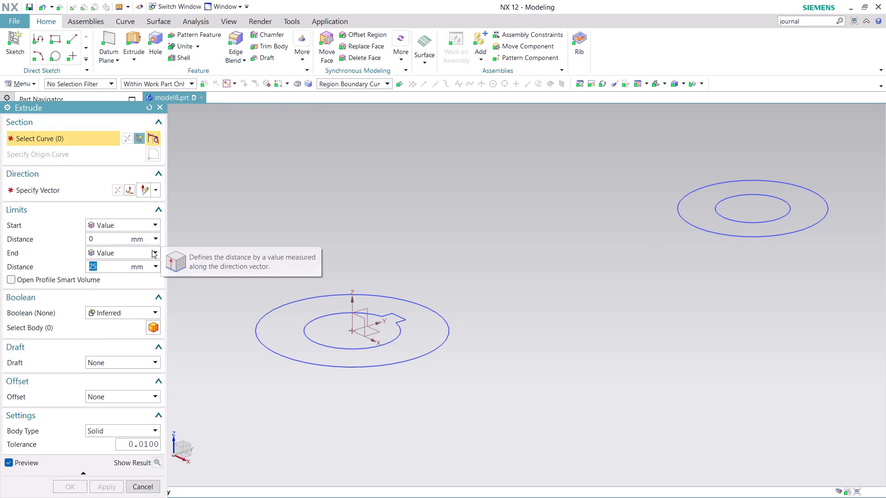
click(141, 275)
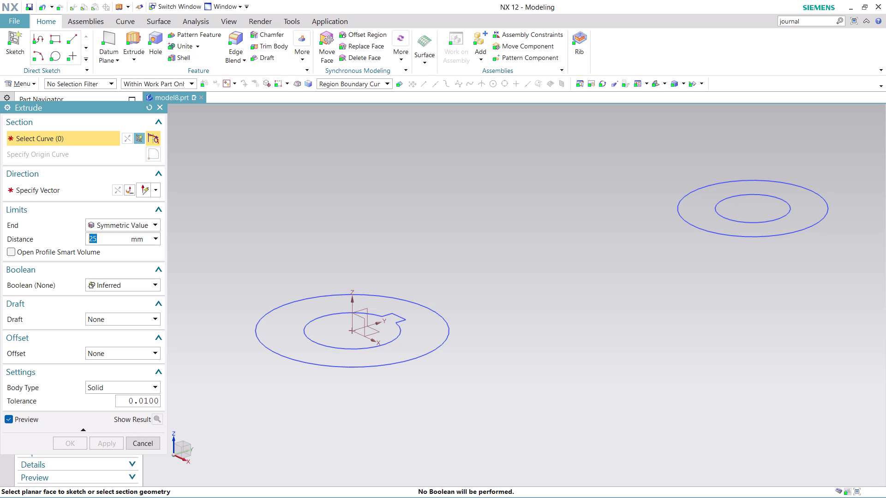
text(6)
text(2.5/2)
Select the keyed hub and second ring profiles and create Extrude (2).
click(286, 345)
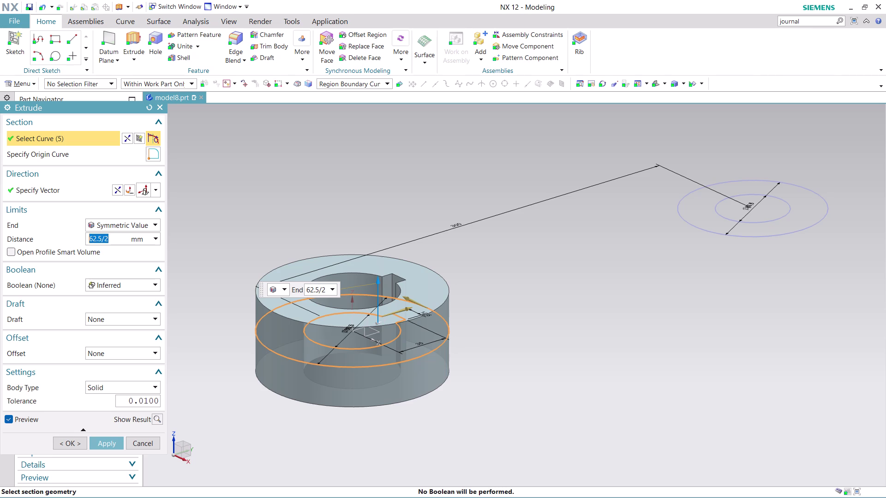
click(728, 232)
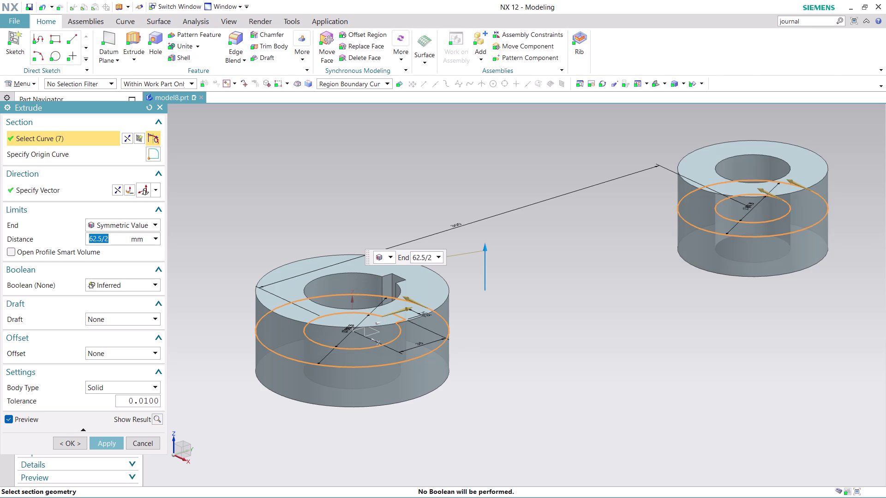
click(114, 446)
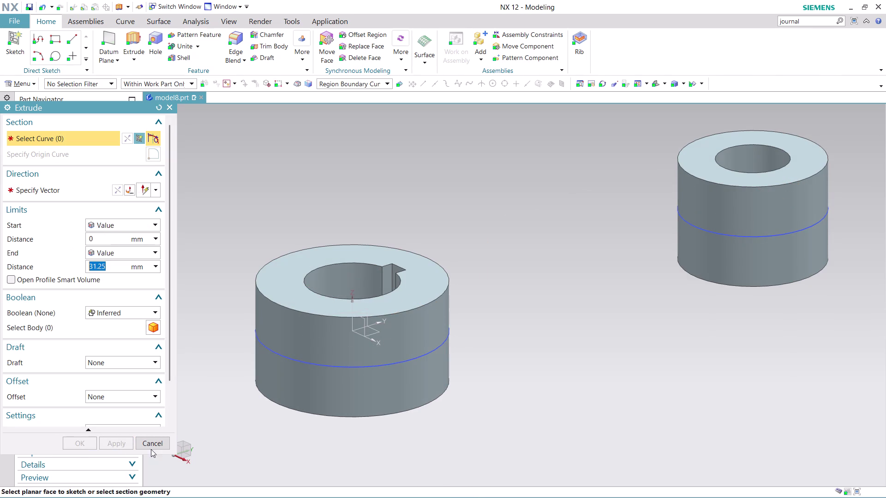
click(160, 447)
scroll(down, 3)
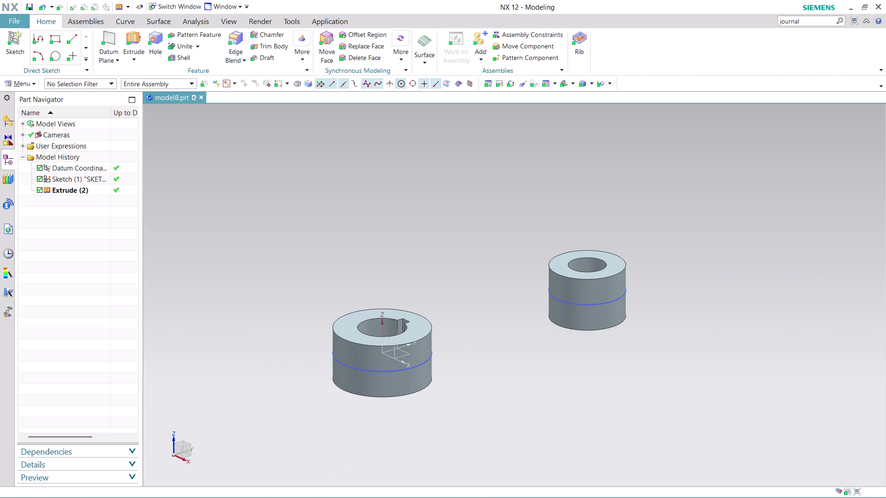
Orbit the model to inspect the ring tops, sides and undersides.
middle_drag(449, 421, 421, 440)
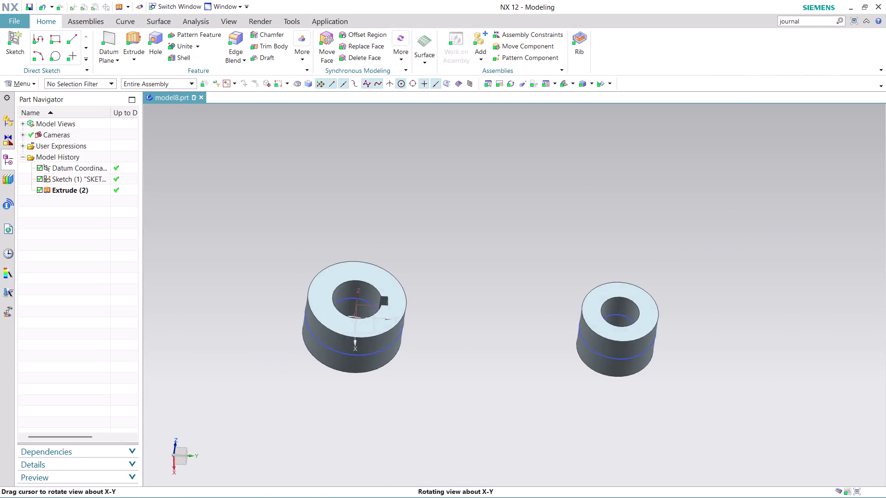
middle_drag(420, 440, 425, 465)
scroll(up, 3)
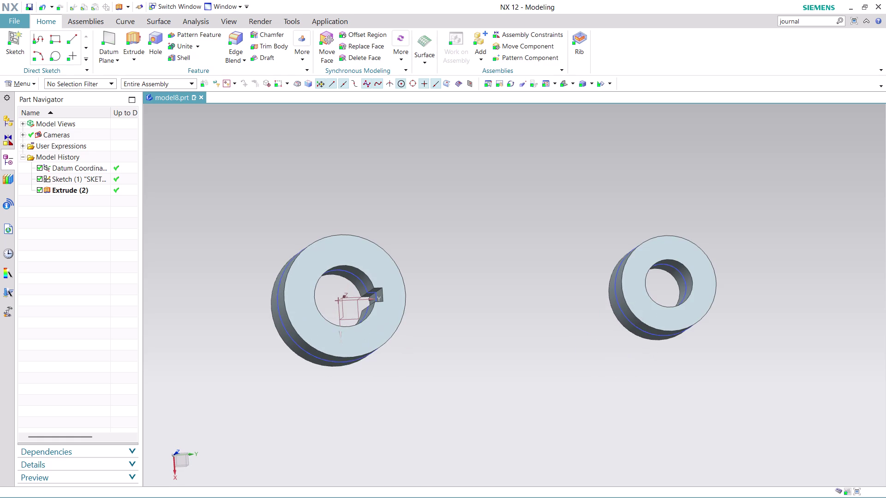
middle_drag(801, 284, 789, 285)
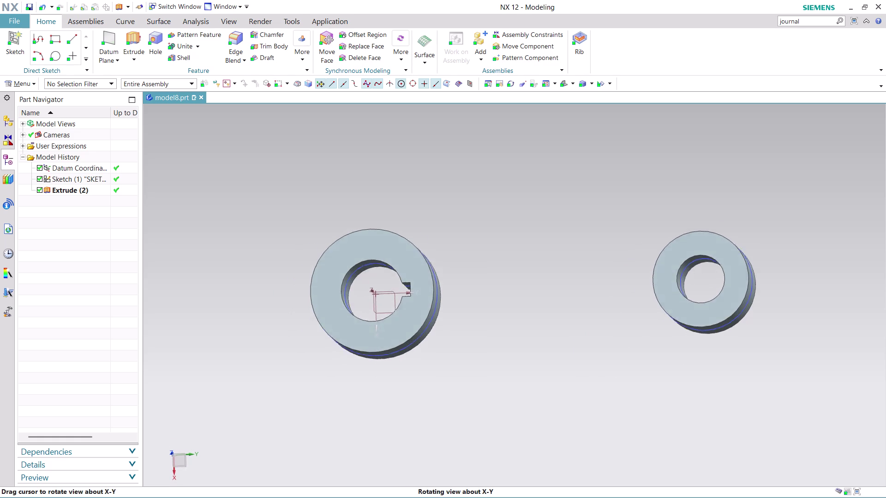
middle_drag(790, 285, 789, 281)
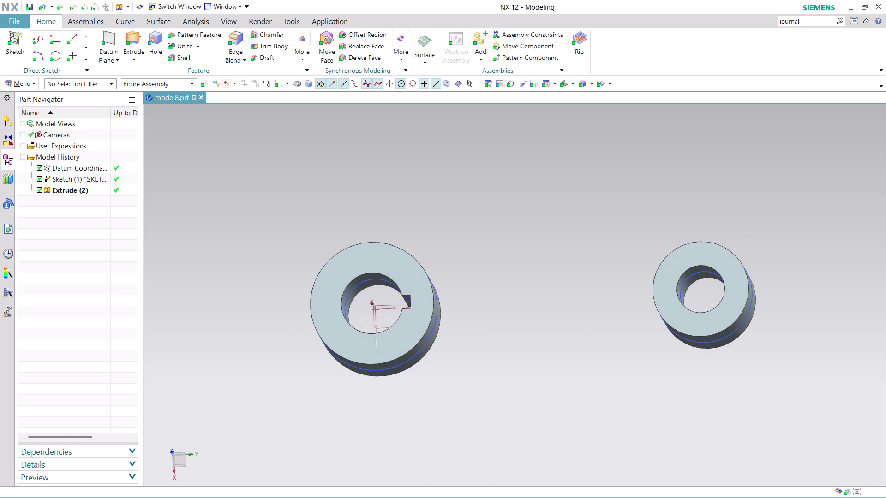
scroll(up, 3)
scroll(down, 3)
middle_drag(578, 406, 569, 353)
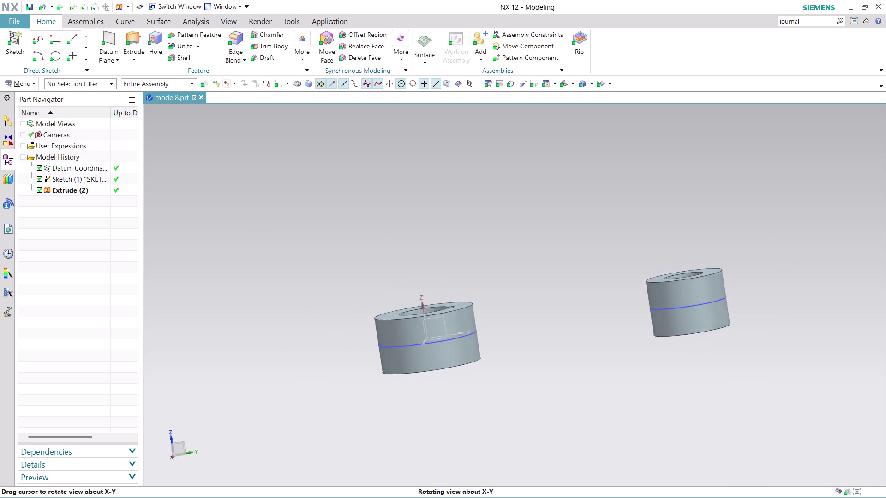
middle_drag(570, 353, 578, 345)
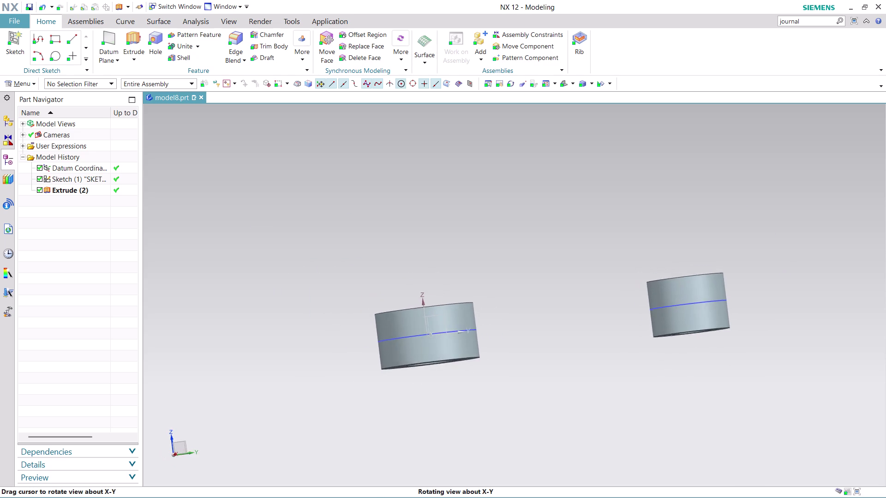
middle_drag(578, 345, 594, 342)
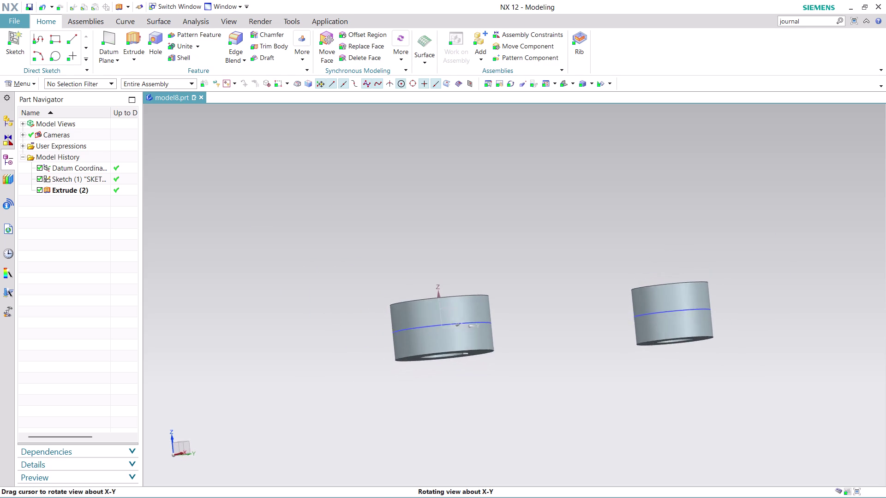
middle_drag(594, 342, 600, 328)
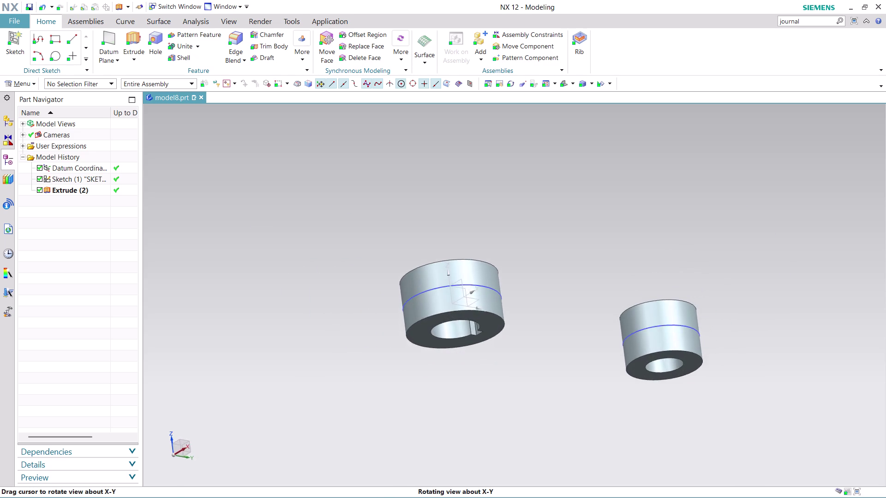
Orbit to check the keyed bore and settle on a top view, then show the main Menu.
middle_drag(600, 329, 432, 342)
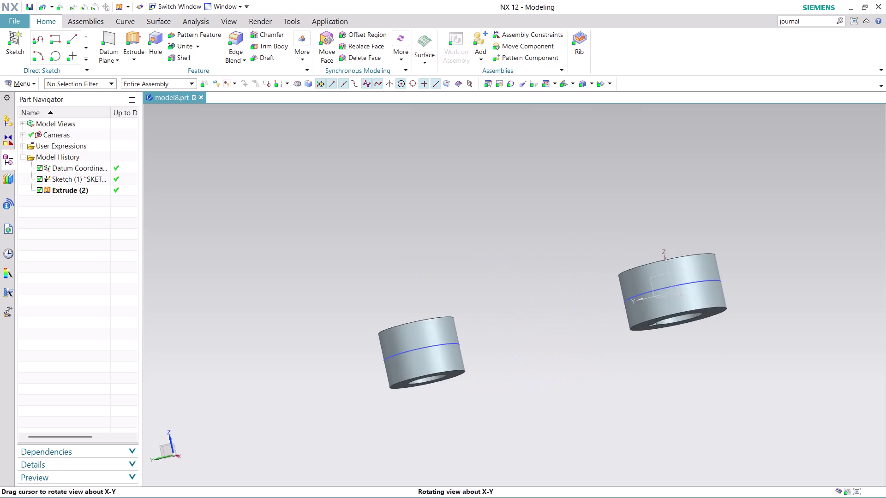
middle_drag(432, 342, 295, 363)
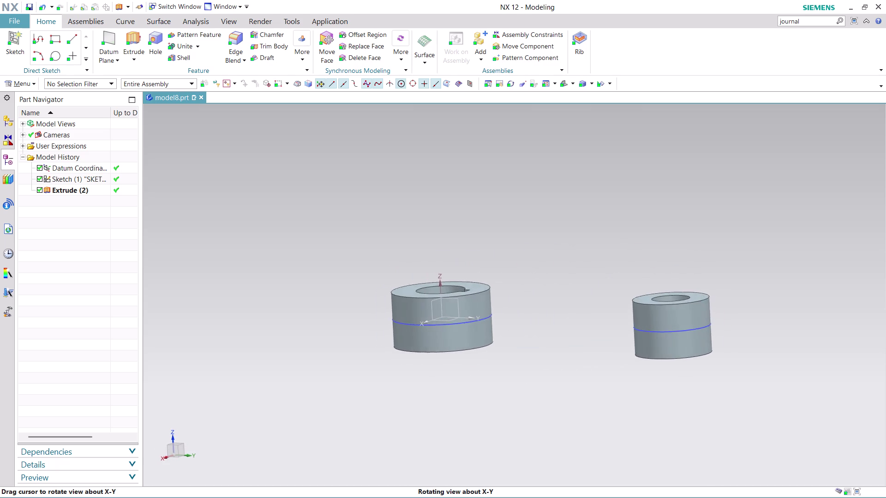
middle_drag(296, 364, 311, 378)
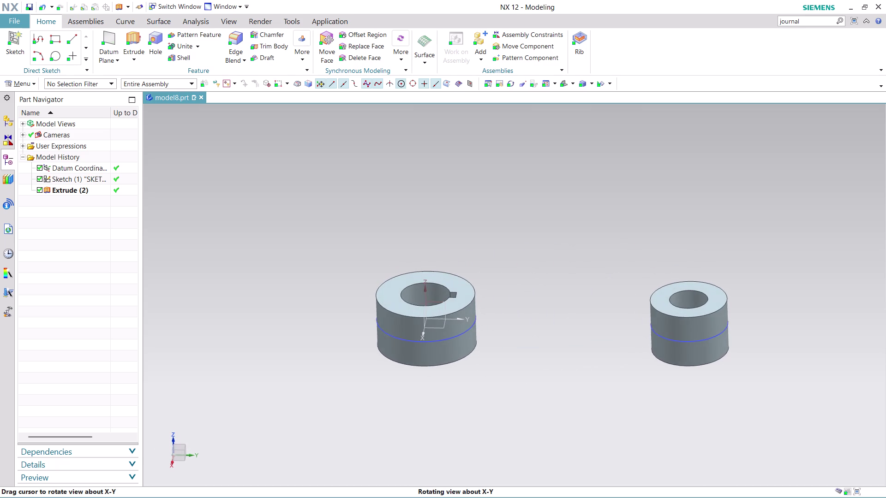
middle_drag(311, 377, 327, 429)
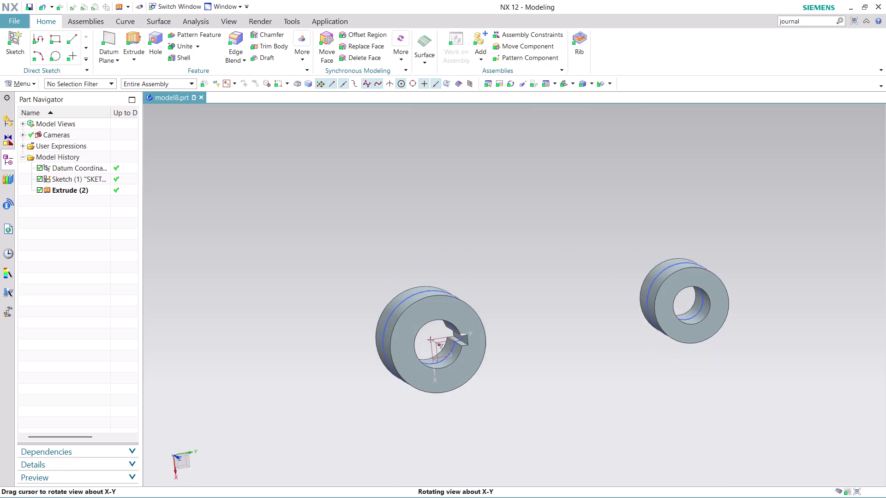
middle_drag(327, 428, 391, 406)
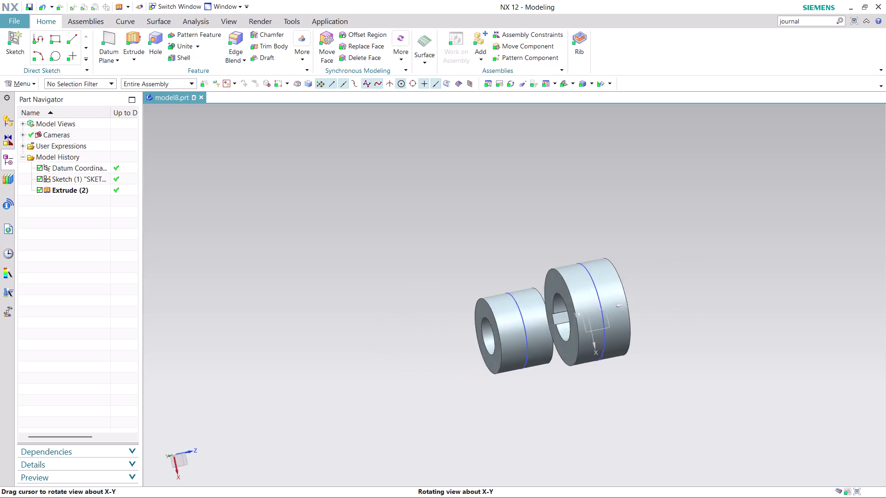
middle_drag(390, 406, 559, 390)
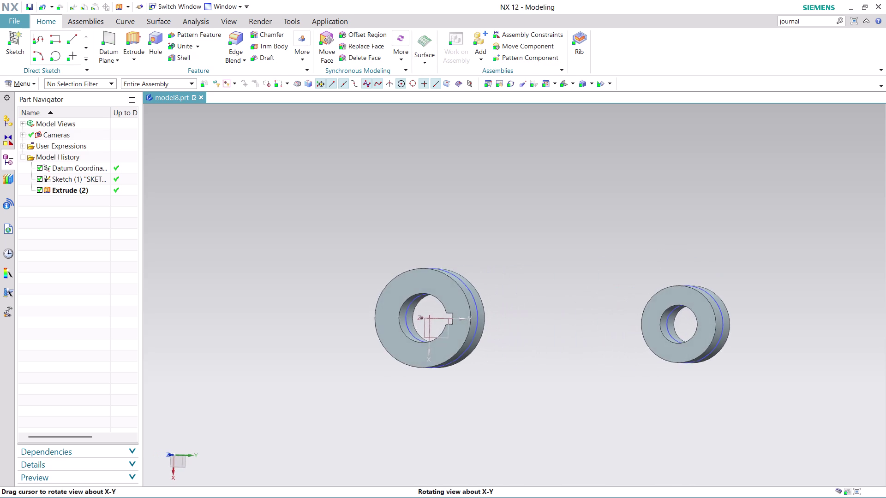
middle_drag(559, 390, 571, 393)
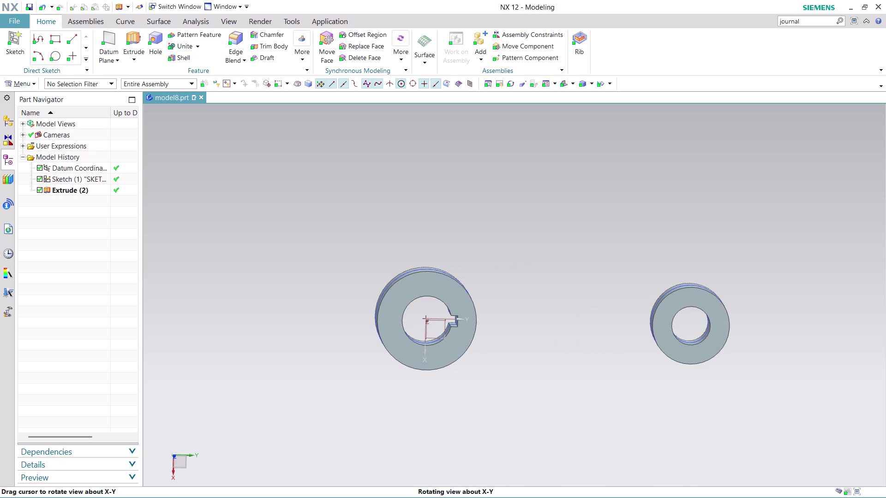
middle_drag(571, 394, 569, 391)
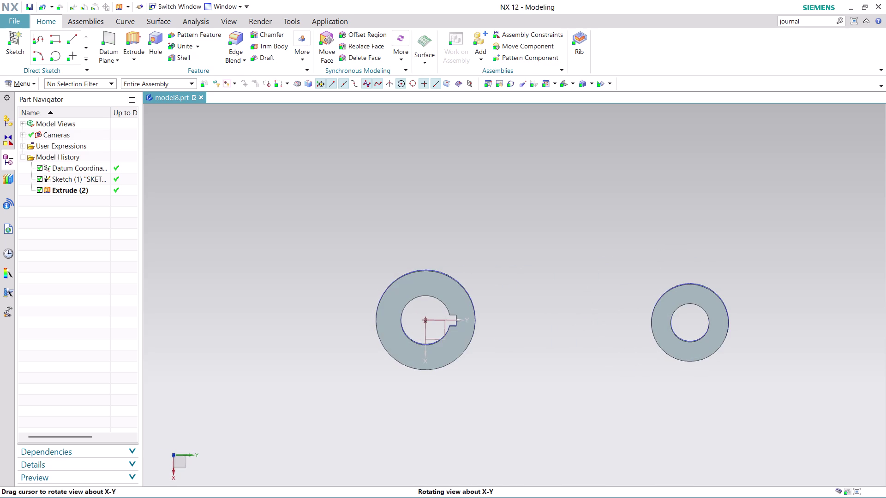
middle_drag(569, 391, 565, 387)
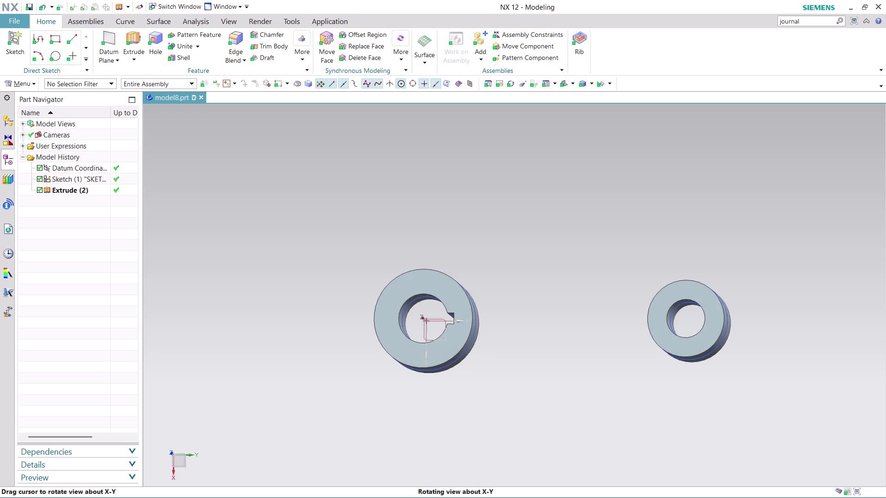
middle_drag(565, 386, 569, 392)
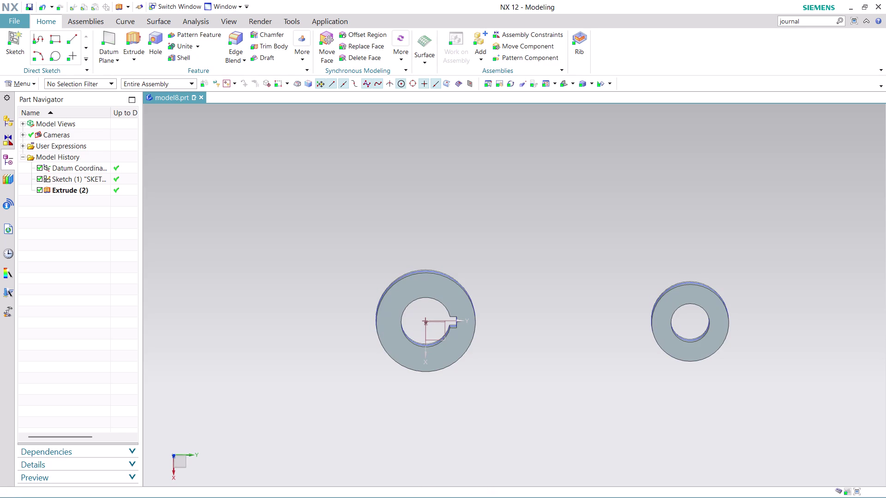
click(32, 84)
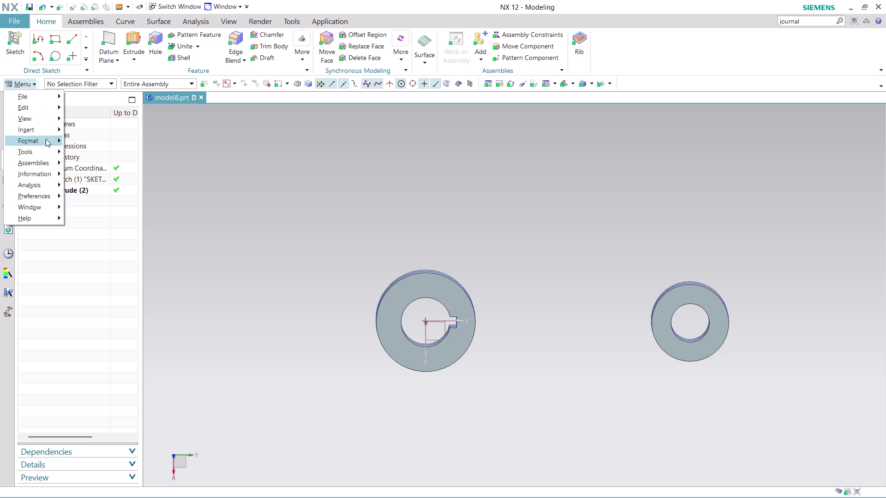
Create Sketch (3) on the XY plane with its origin at the keyed ring's centre.
click(123, 139)
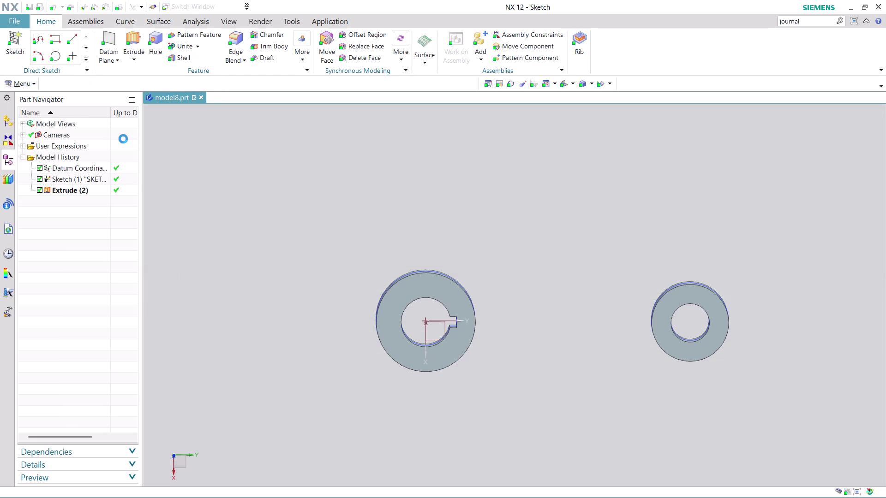
click(442, 329)
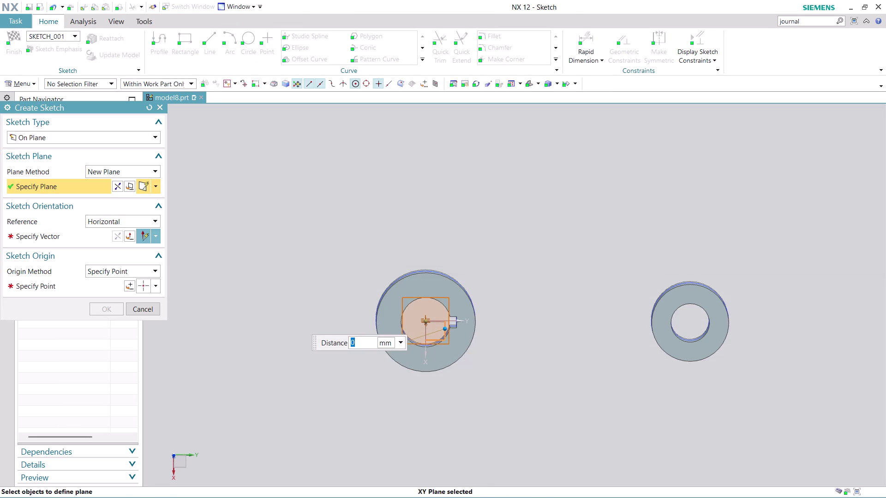
scroll(up, 3)
middle_drag(518, 376, 519, 338)
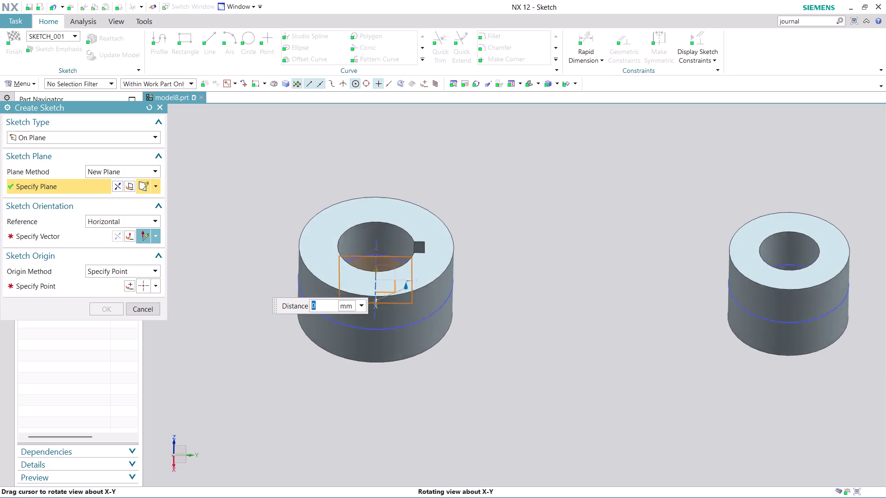
middle_drag(519, 338, 520, 344)
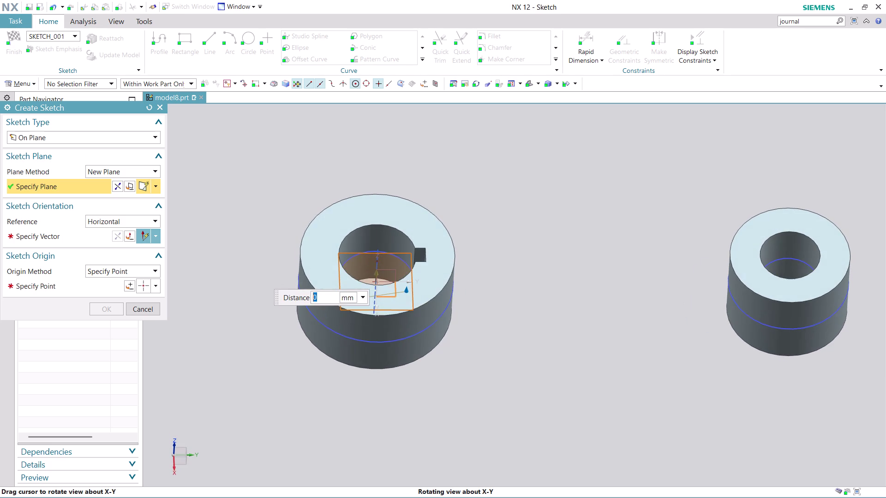
middle_drag(520, 345, 520, 346)
click(82, 235)
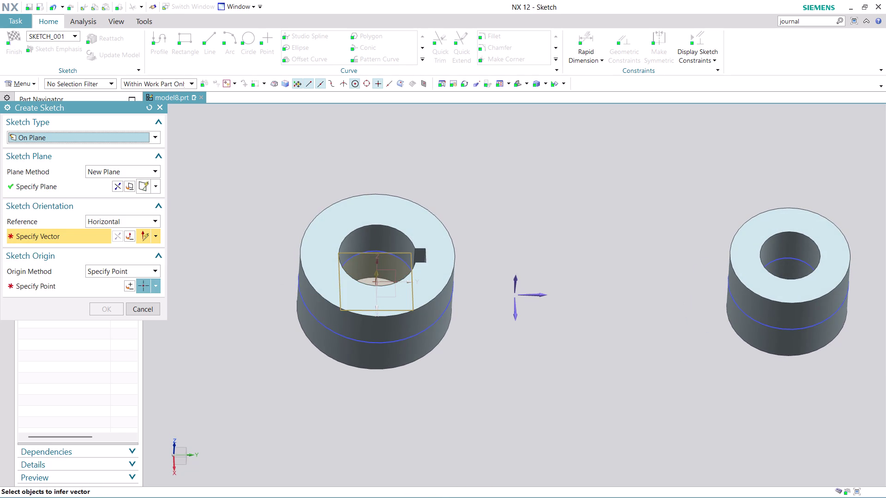
click(534, 296)
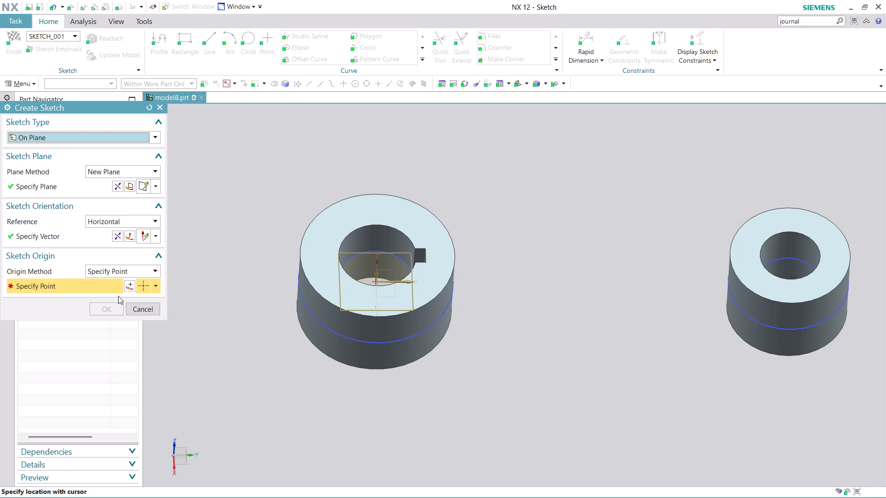
click(128, 290)
click(114, 298)
click(109, 306)
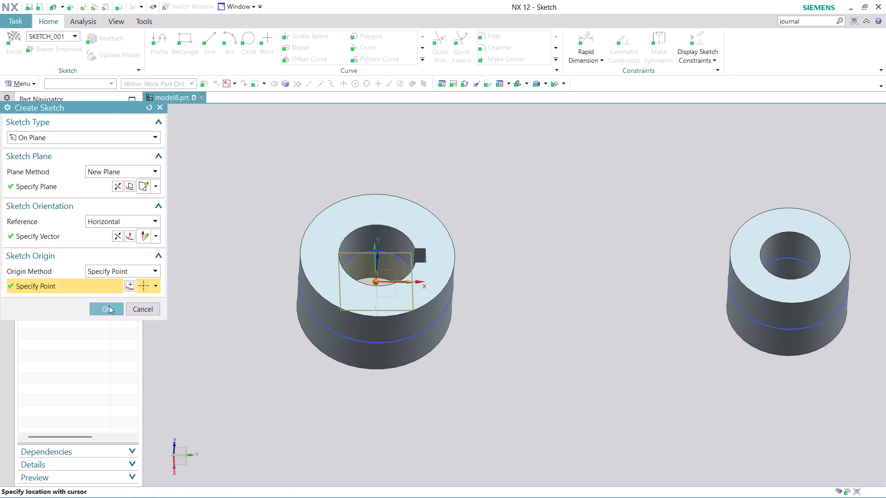
scroll(down, 3)
Start Project Curve from the Curve gallery's More tools.
scroll(up, 3)
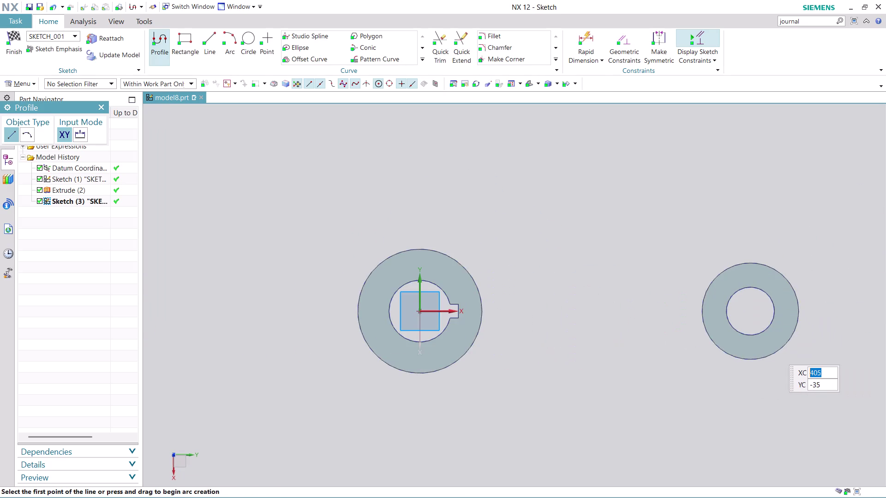
scroll(up, 3)
scroll(up, 3)
scroll(up, 3)
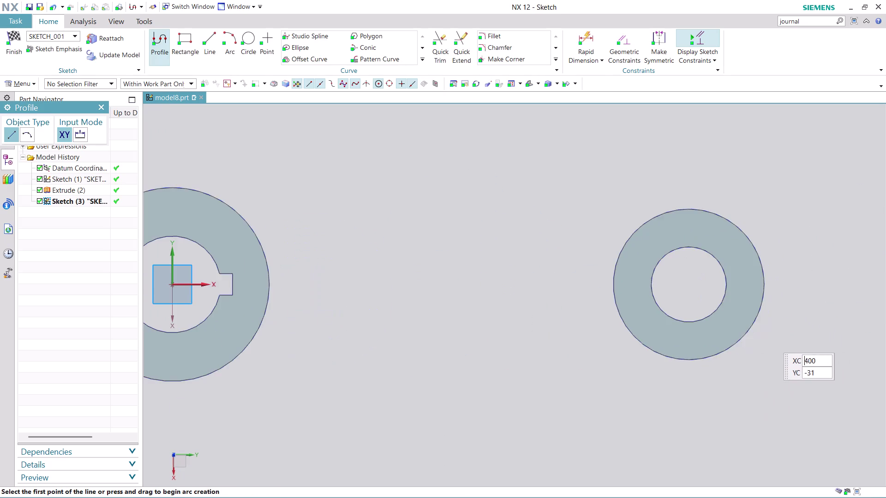
scroll(down, 3)
scroll(up, 3)
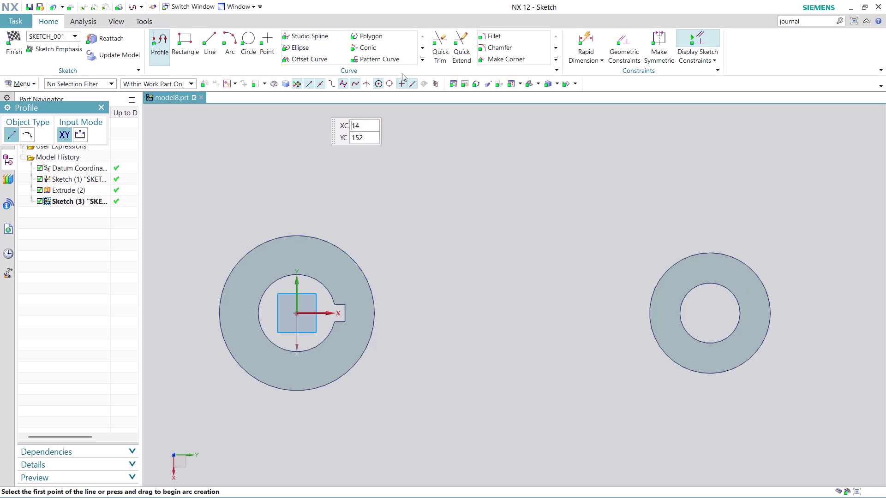
click(421, 57)
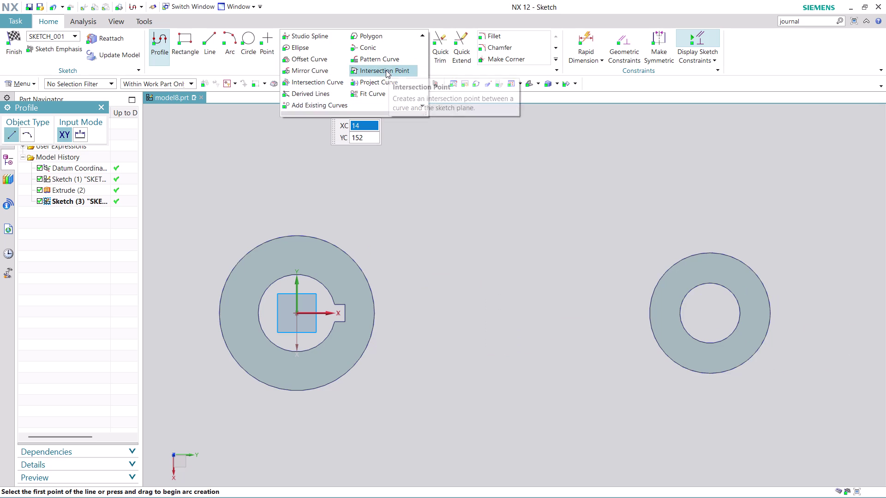
click(387, 82)
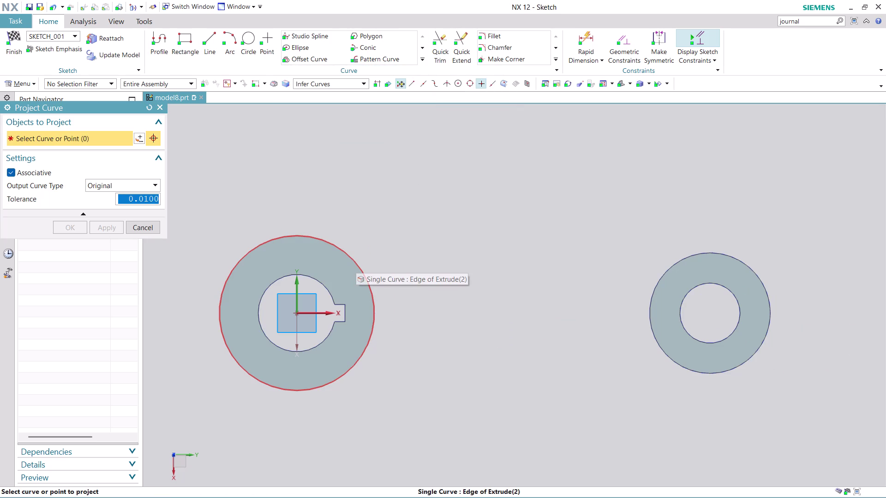
Project the outer edges of the large and small rings into Sketch (3).
click(355, 261)
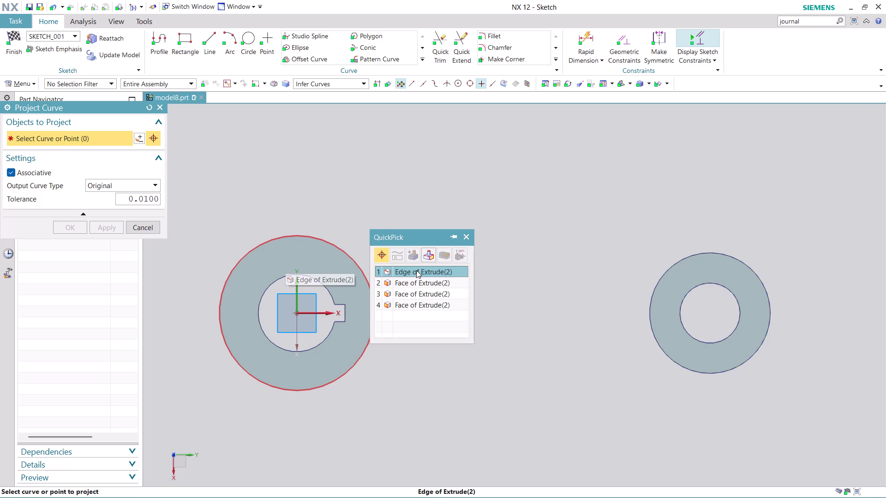
click(416, 270)
click(93, 224)
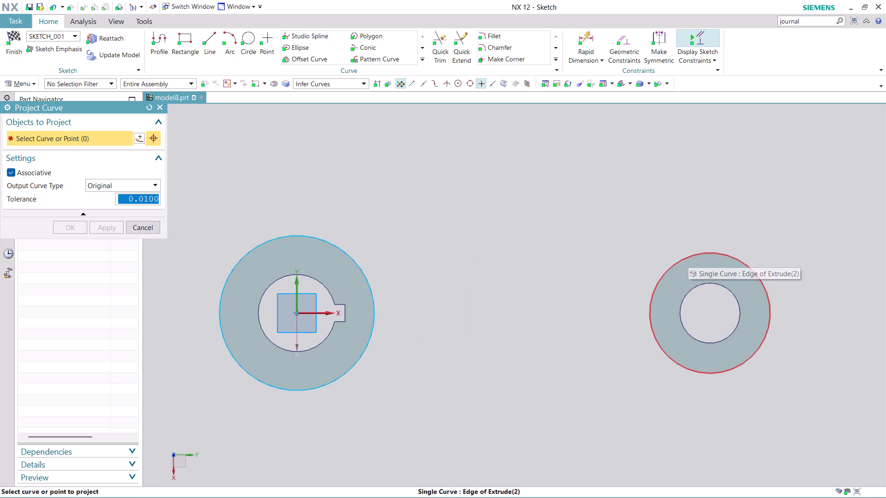
click(687, 255)
click(108, 222)
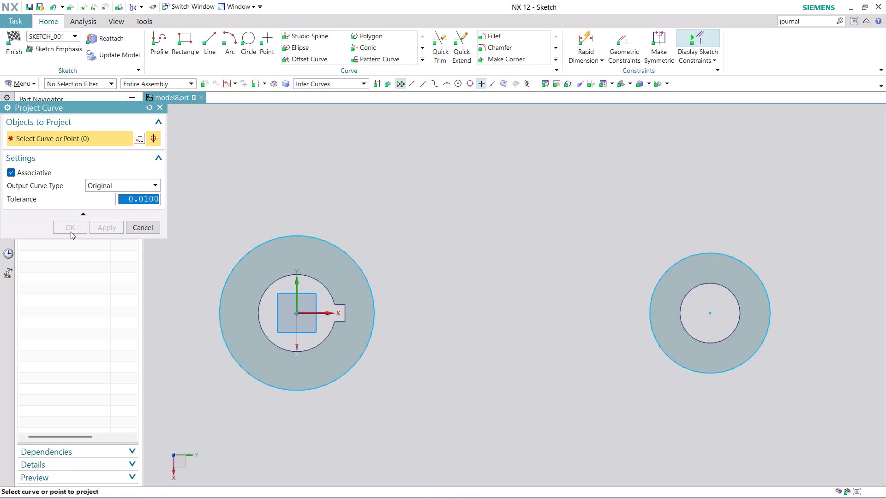
click(145, 228)
scroll(down, 3)
scroll(up, 3)
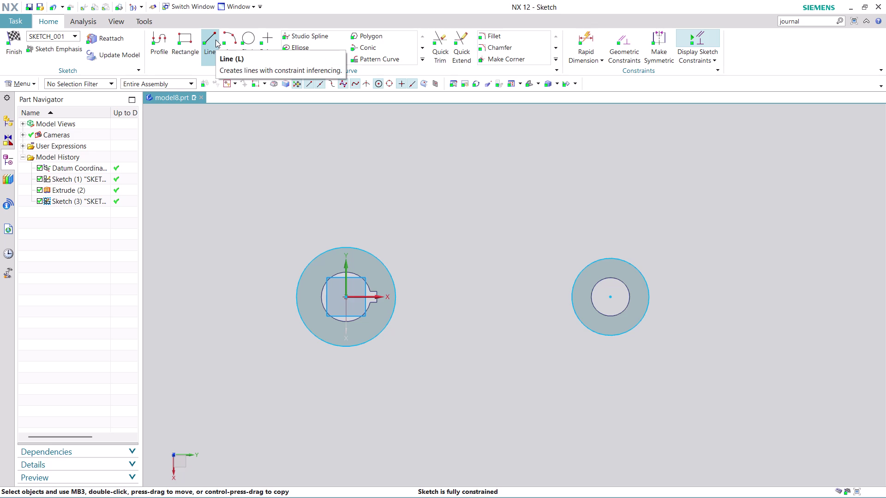
Draw a line from the top of the large ring to the small ring.
click(216, 40)
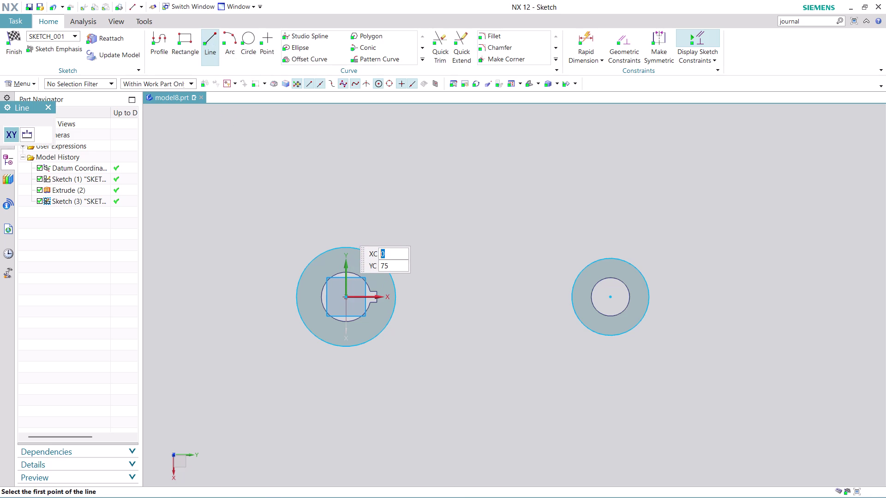
click(339, 230)
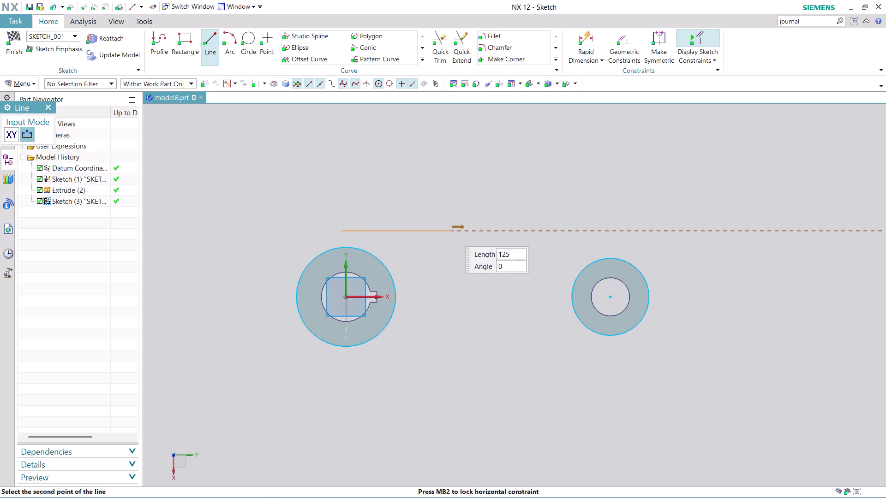
click(640, 257)
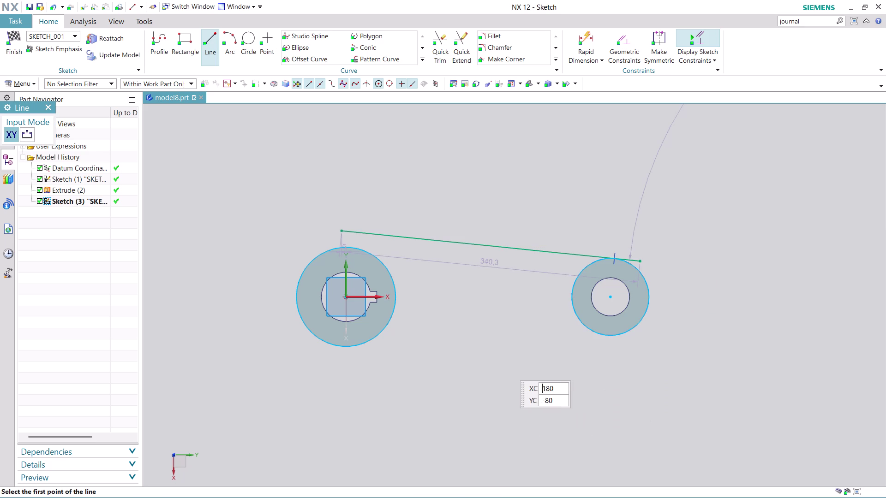
key(Escape)
key(Escape)
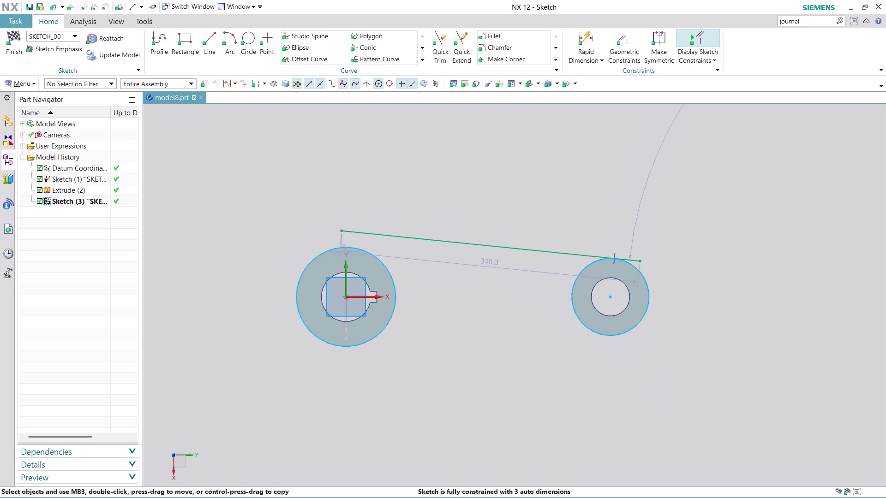
Constrain the new line tangent to the large ring.
click(624, 43)
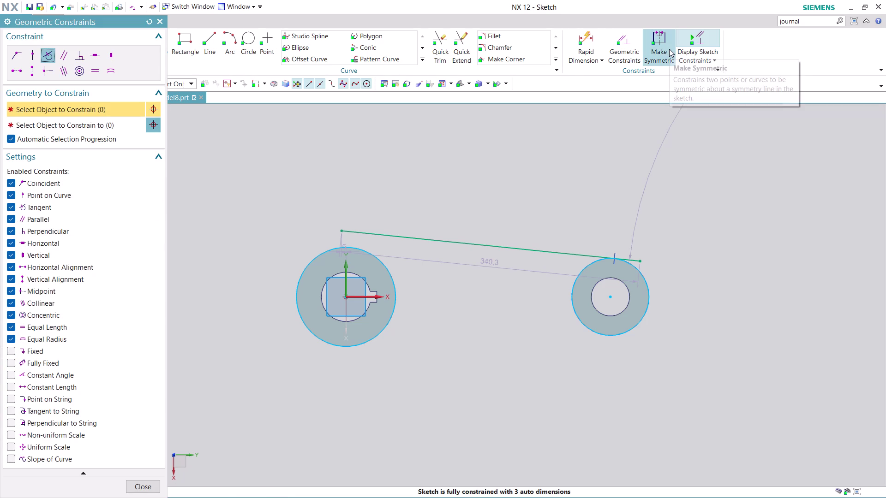
click(628, 42)
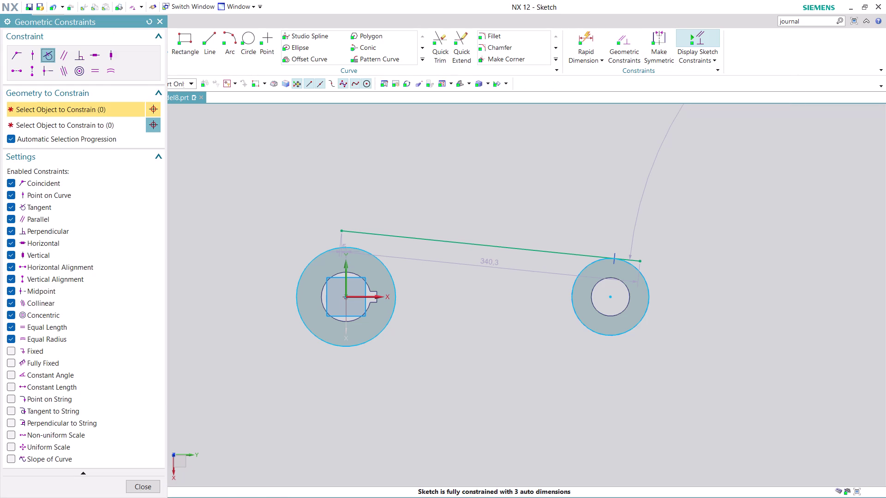
click(390, 233)
click(376, 254)
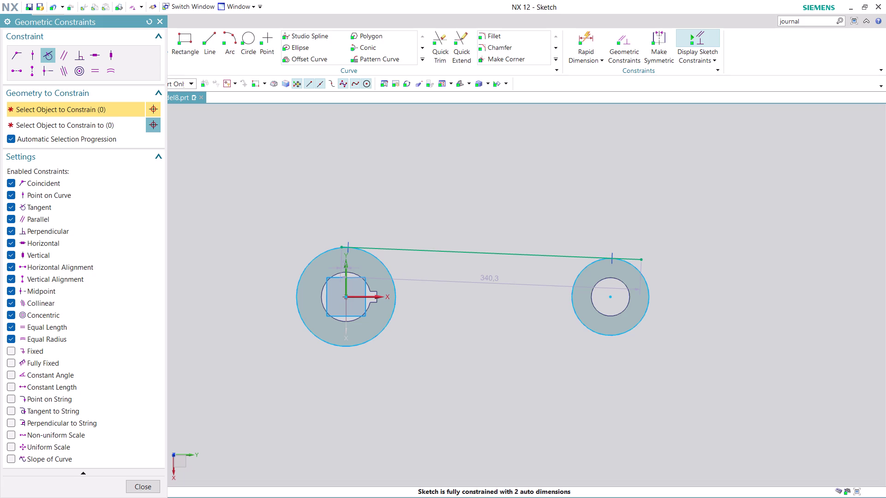
Make the top line tangent to the small ring as well.
click(155, 485)
scroll(up, 3)
click(436, 44)
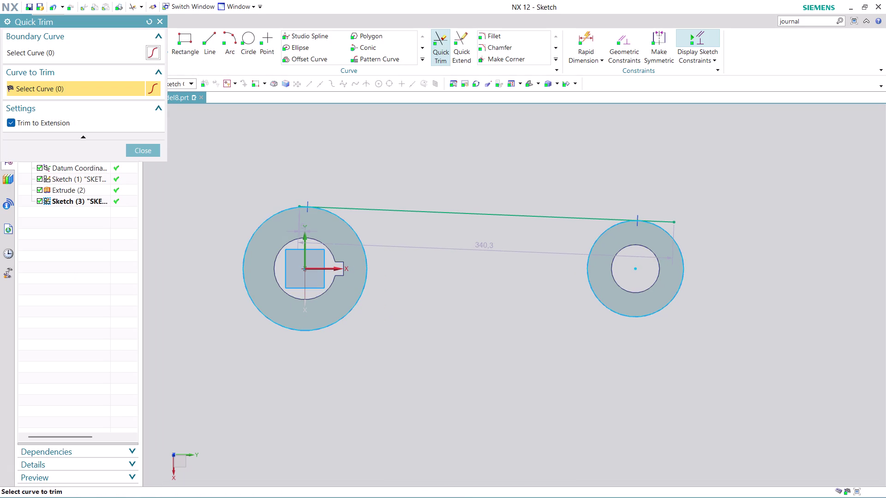
Trim the line's overhang past the small ring.
click(668, 218)
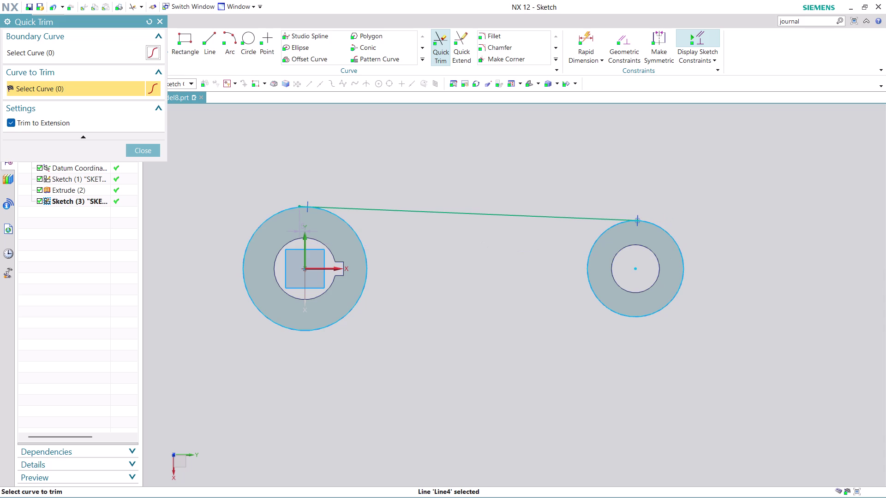
scroll(down, 3)
click(143, 152)
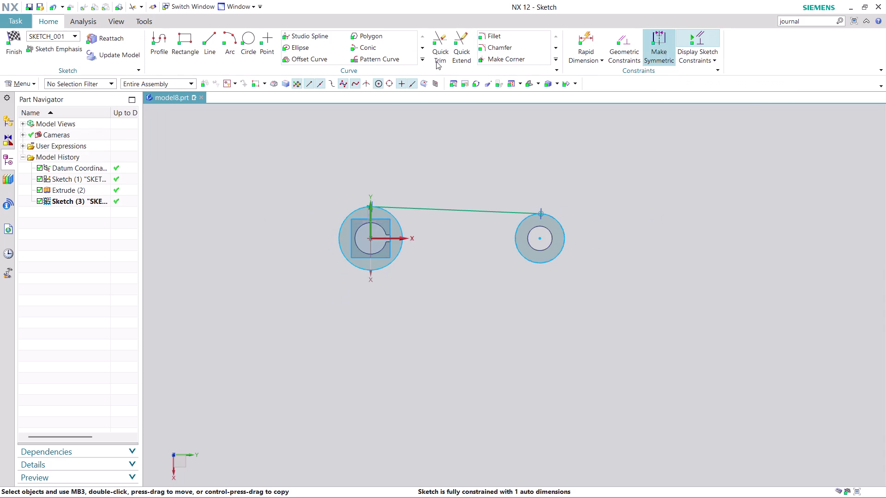
click(418, 57)
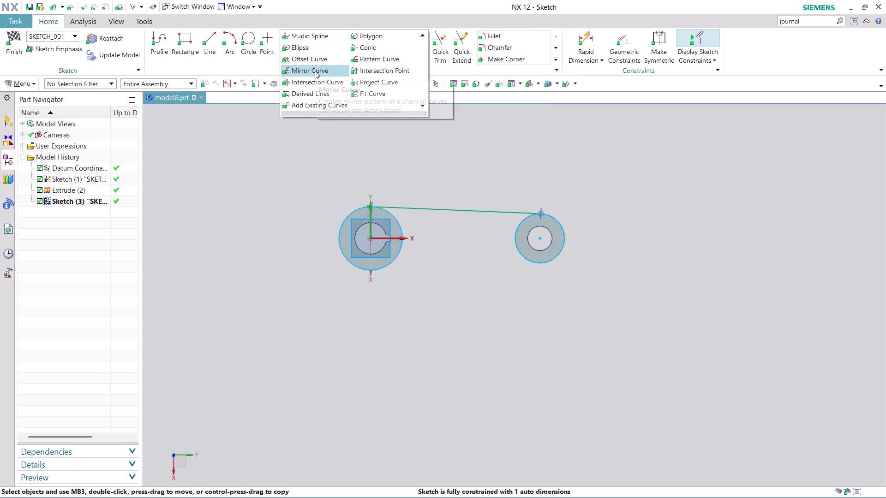
Mirror the tangent line about the sketch's horizontal axis onto the rings' undersides.
click(314, 71)
click(467, 208)
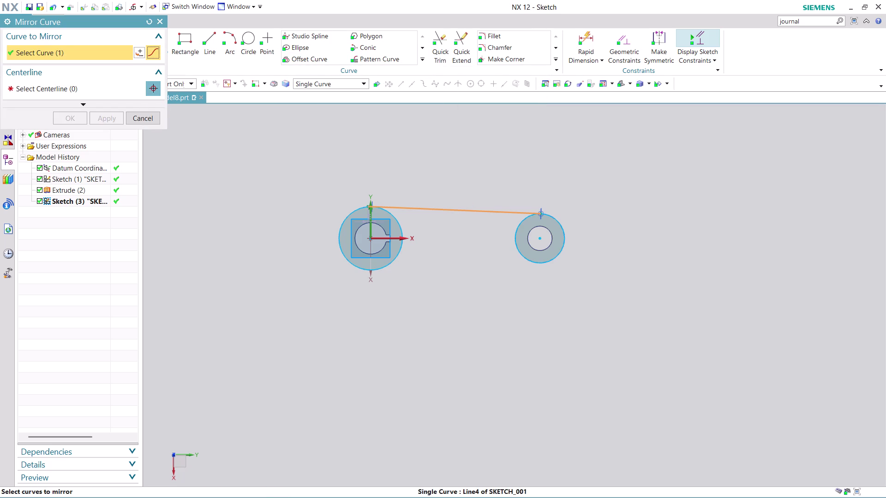
click(109, 94)
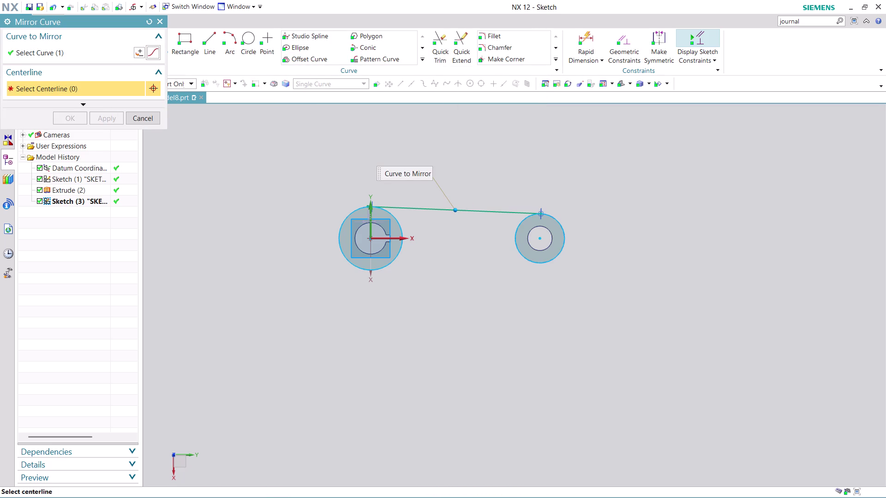
click(394, 240)
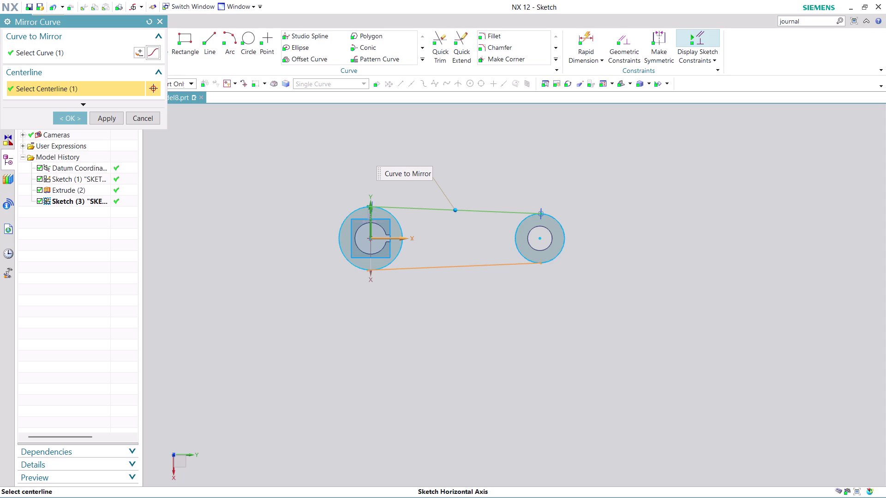
click(72, 121)
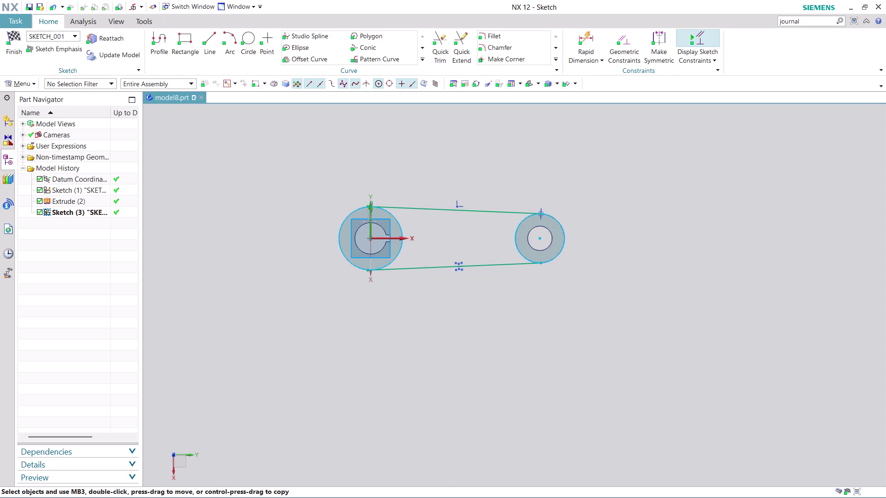
scroll(up, 3)
scroll(down, 3)
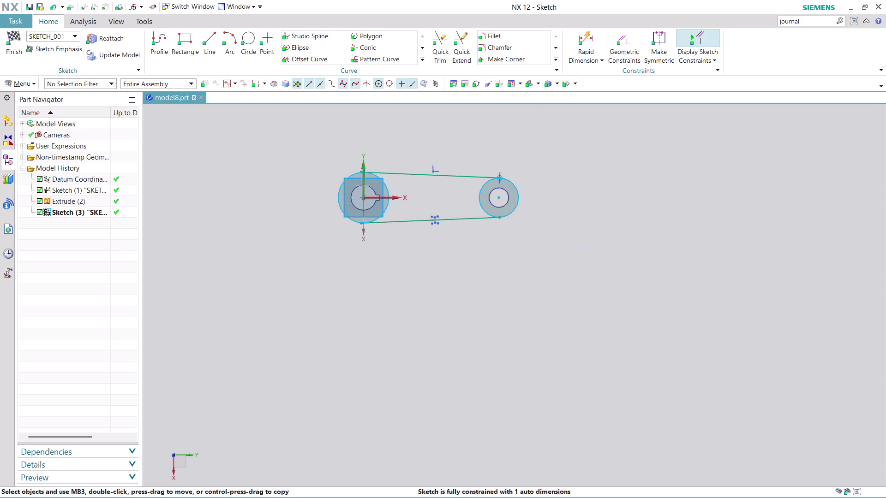
scroll(up, 3)
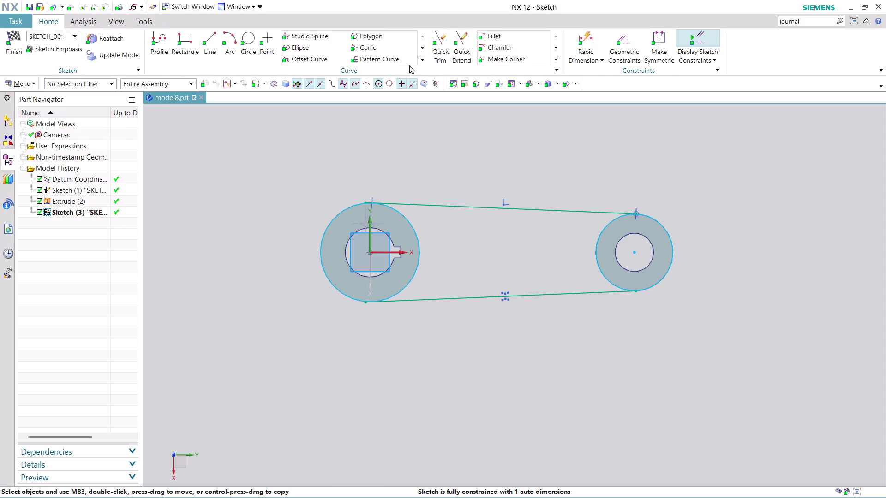
click(447, 45)
Trim the inner arcs of both rings into a closed outline and finish Sketch (3).
click(318, 257)
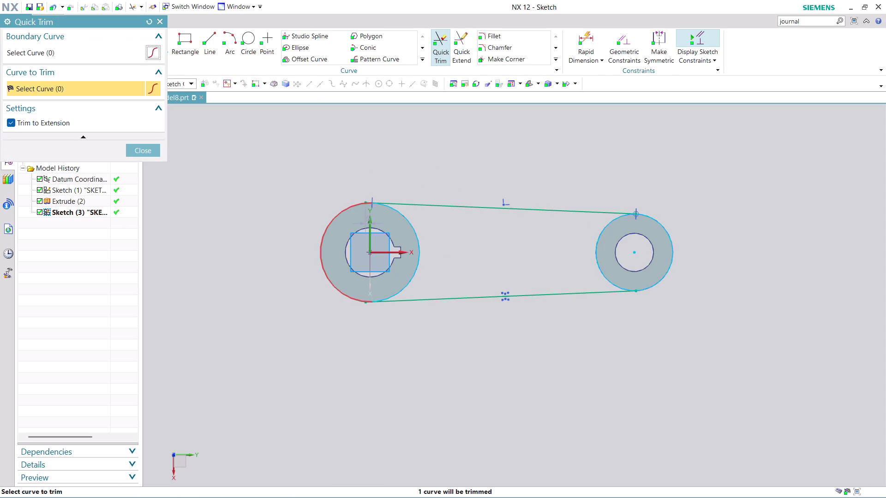
click(675, 260)
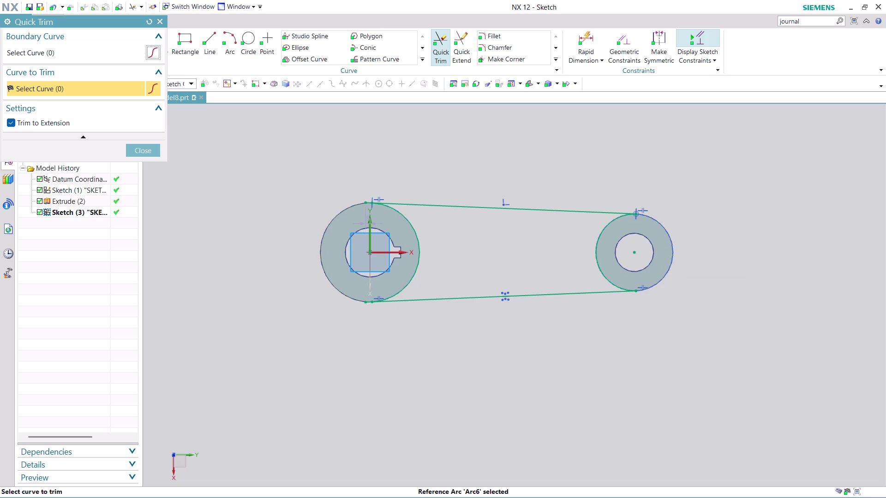
click(146, 149)
scroll(down, 3)
scroll(up, 3)
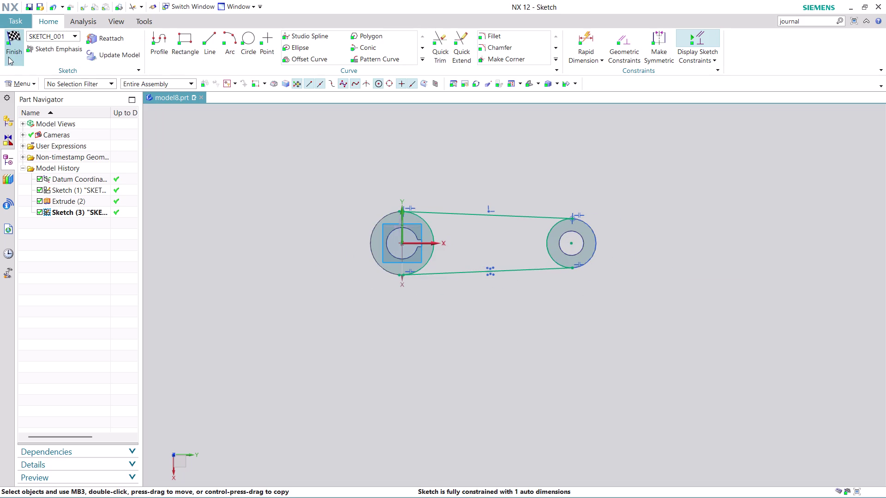
click(8, 57)
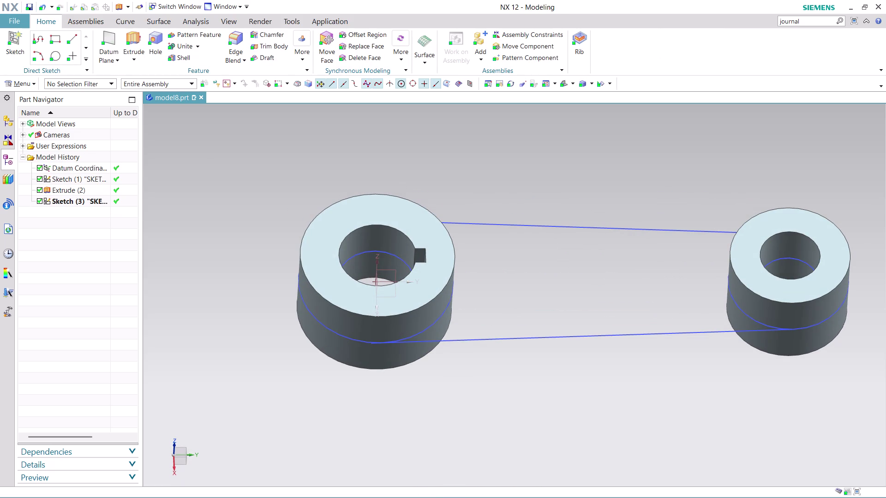
Extrude the bar sketch curves symmetrically by 25/2 mm each way, creating Extrude (4).
click(133, 41)
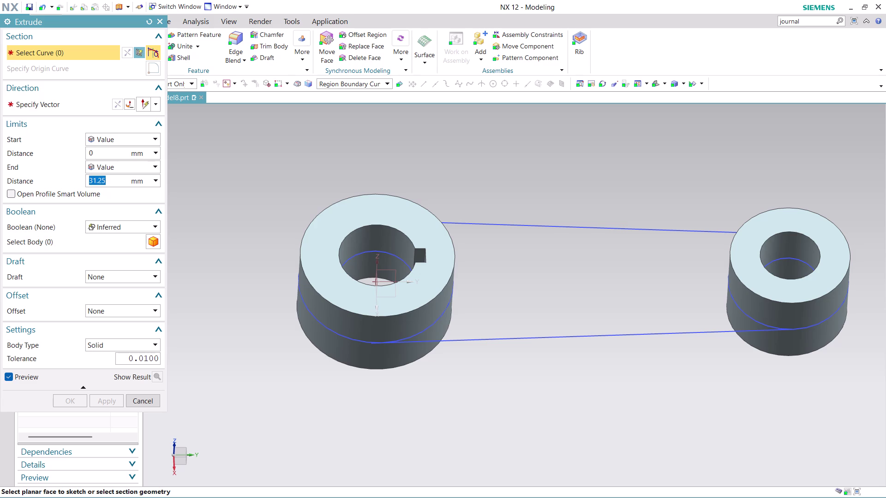
click(148, 164)
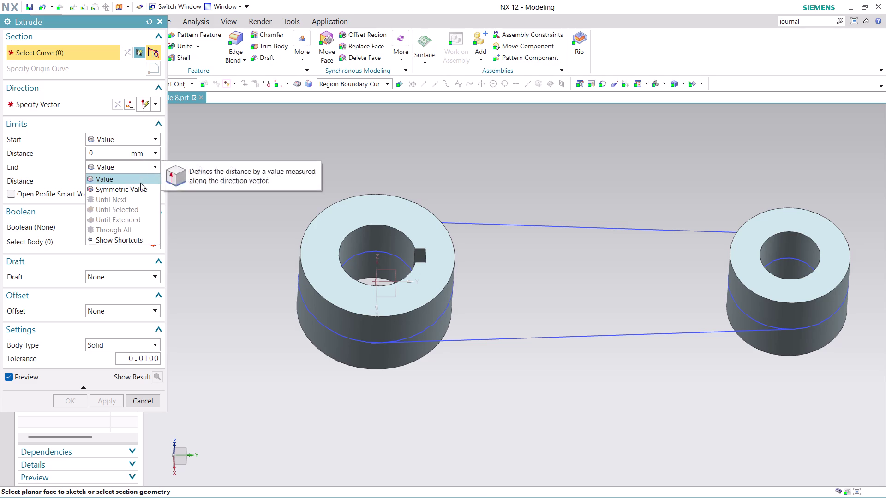
click(139, 185)
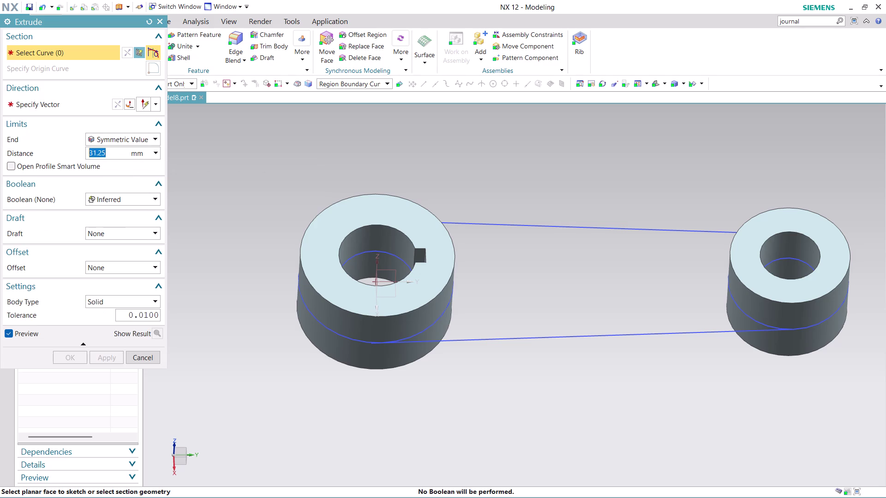
text(25/2)
click(539, 317)
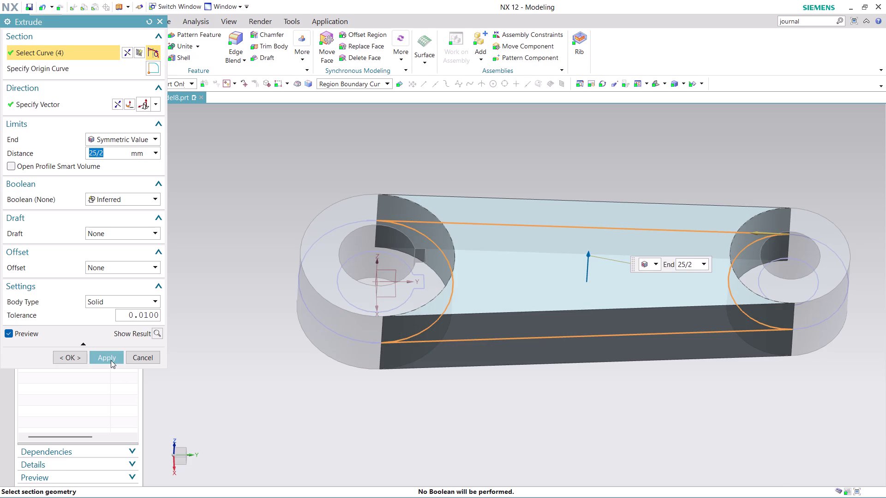
click(111, 360)
middle_drag(574, 406, 578, 372)
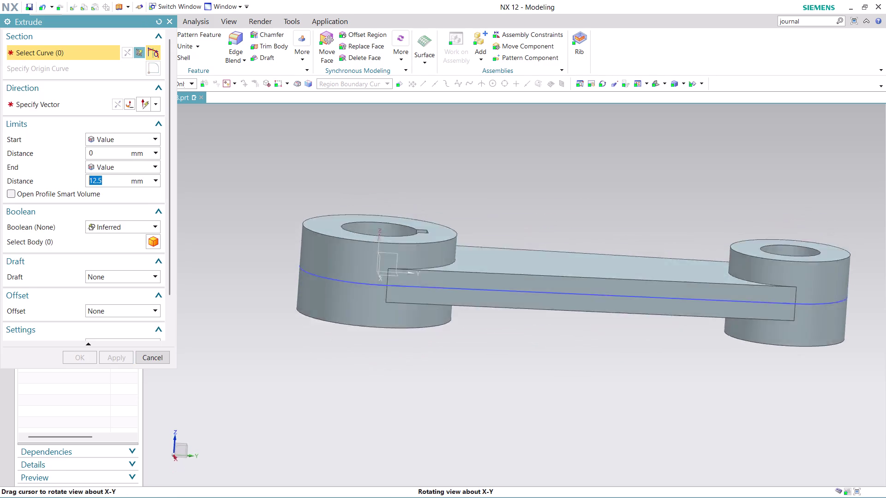
middle_drag(578, 371, 576, 385)
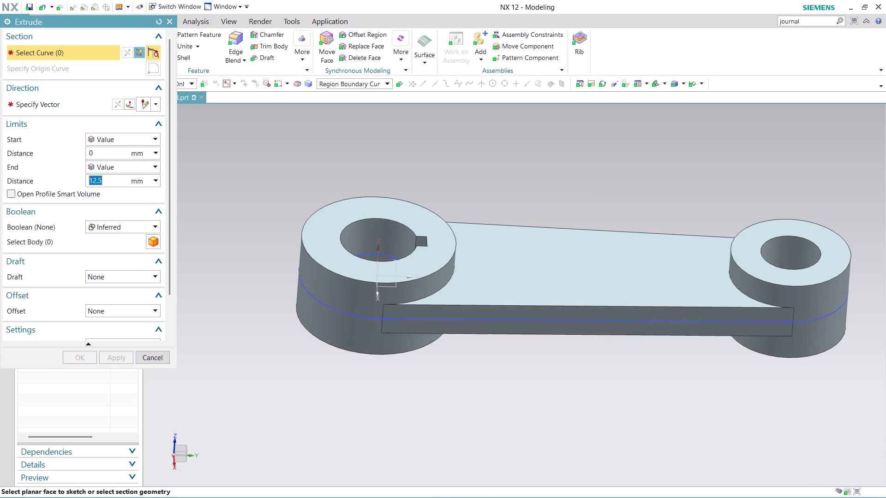
click(151, 357)
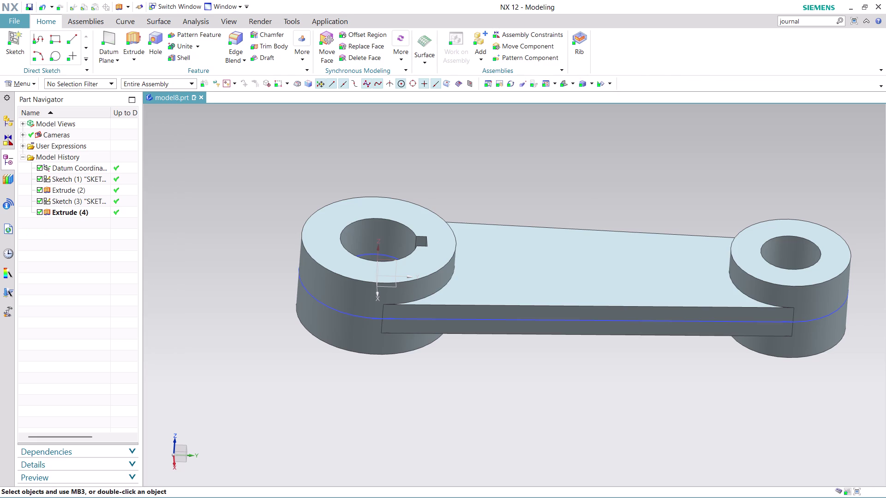
click(182, 43)
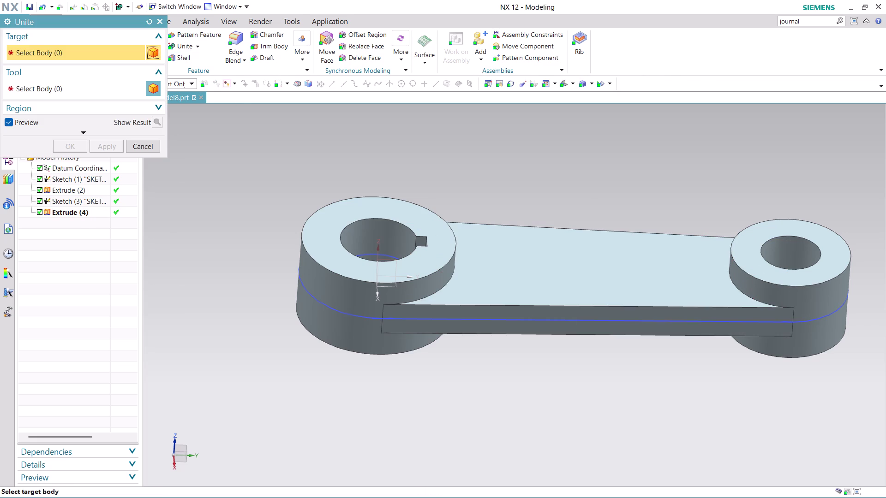
Unite the bar as target with the left and right bosses as tool bodies.
click(523, 255)
click(420, 264)
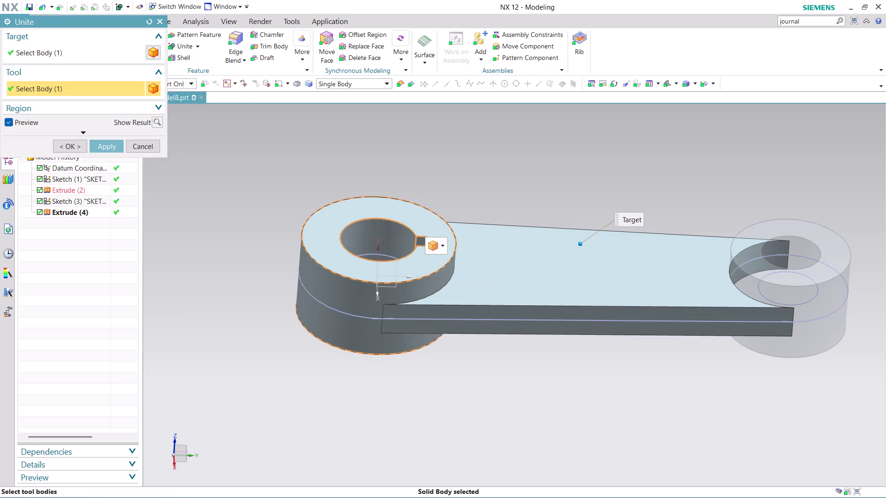
click(804, 276)
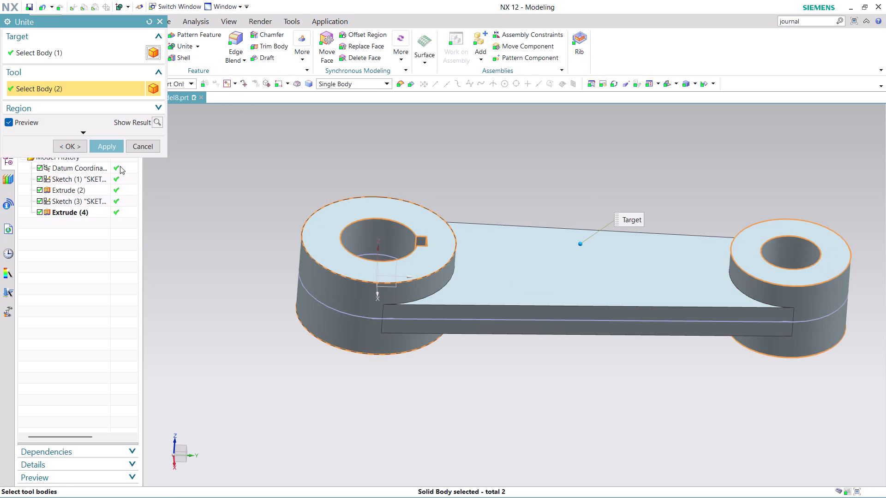
click(110, 146)
scroll(down, 3)
scroll(up, 3)
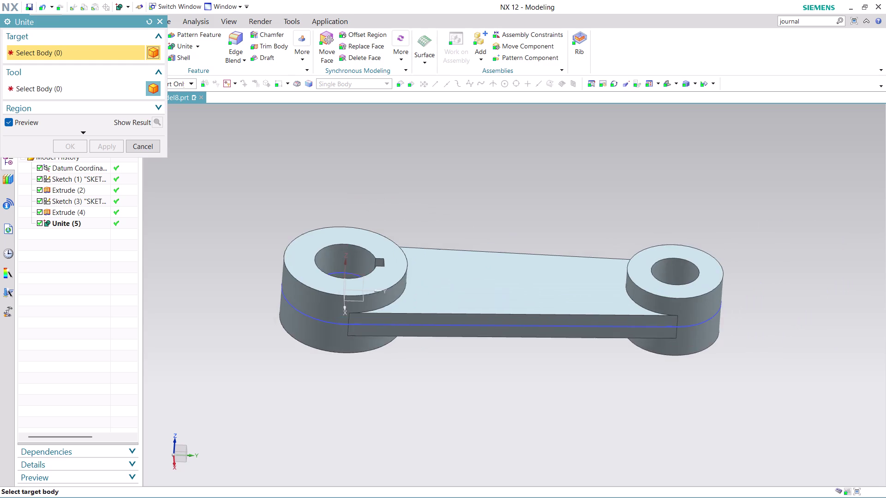
click(148, 143)
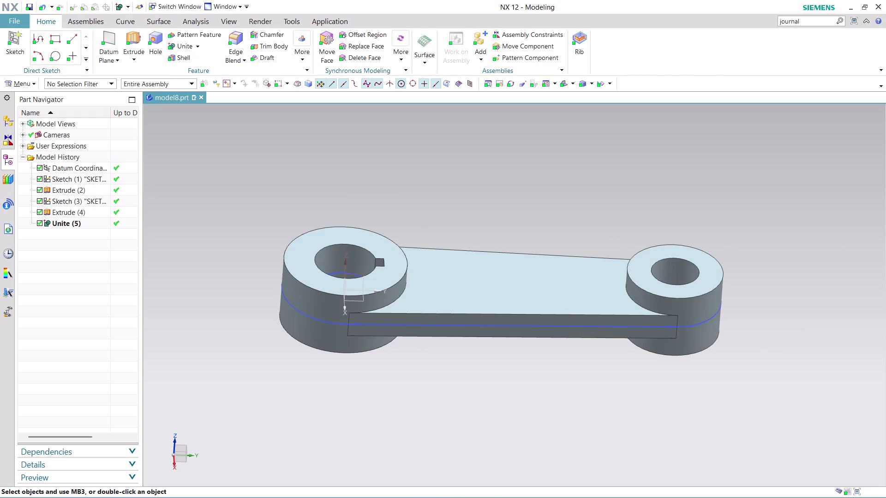
right_click(404, 325)
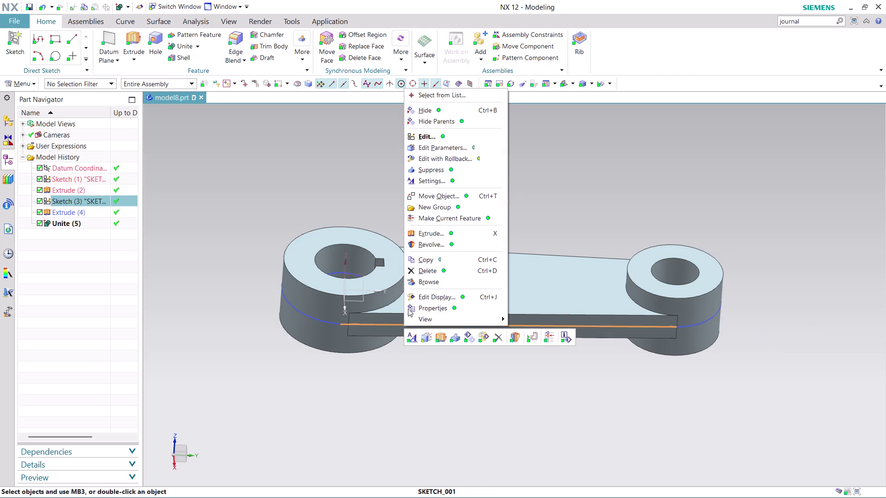
Hide Sketch (3) and Sketch (1), then orbit and zoom to view the solid link.
click(441, 108)
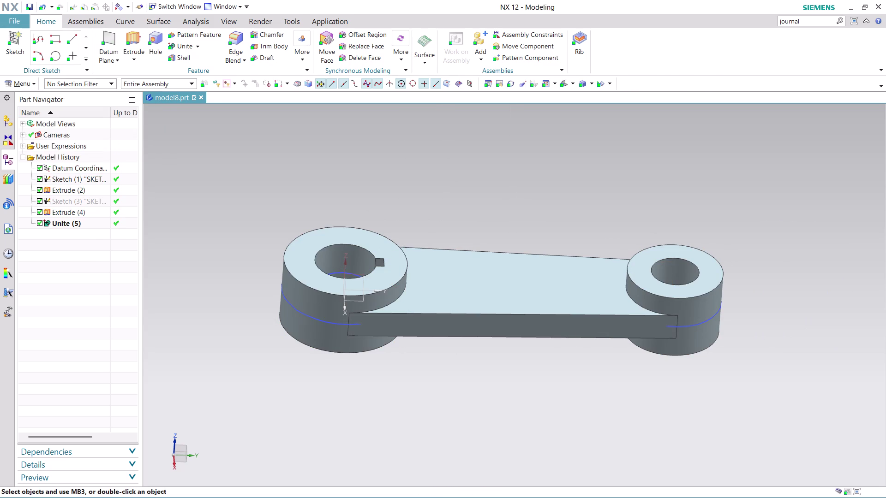
right_click(327, 324)
click(379, 97)
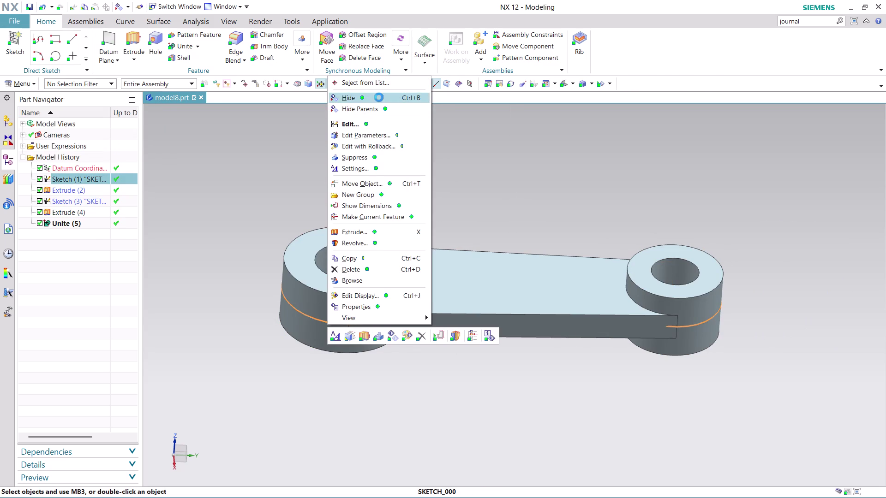
middle_drag(535, 215, 538, 249)
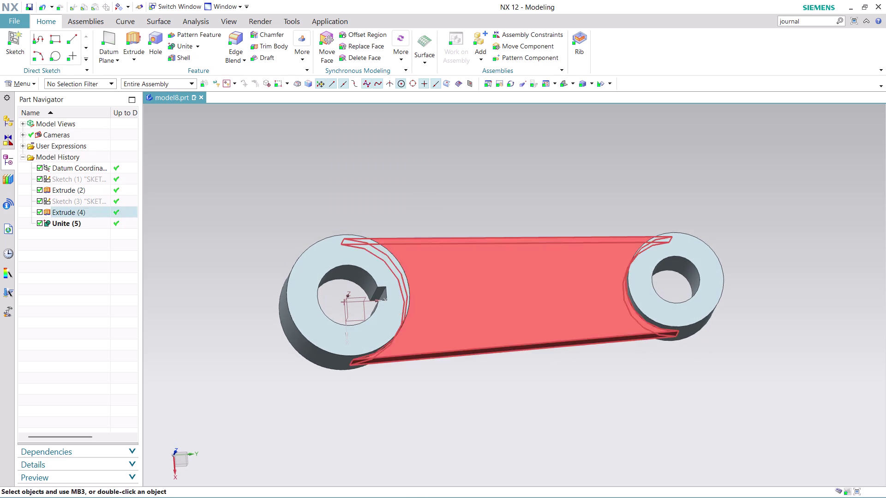
scroll(up, 3)
scroll(down, 3)
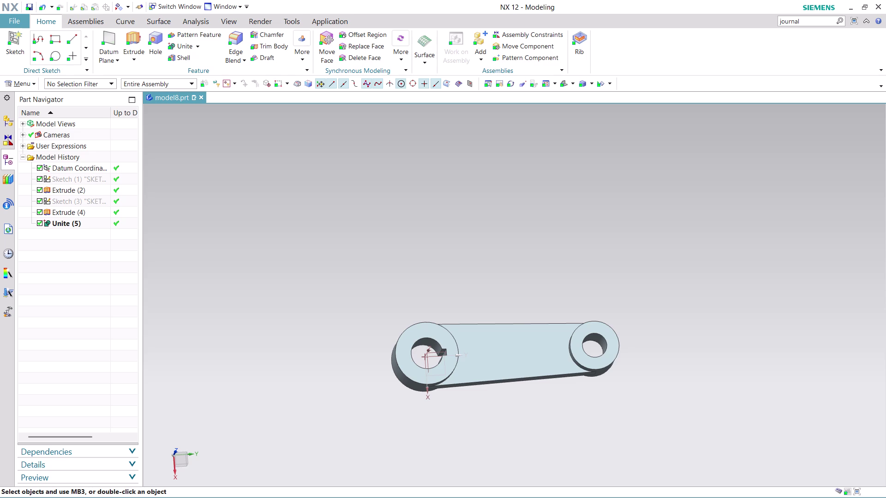
scroll(down, 3)
scroll(up, 3)
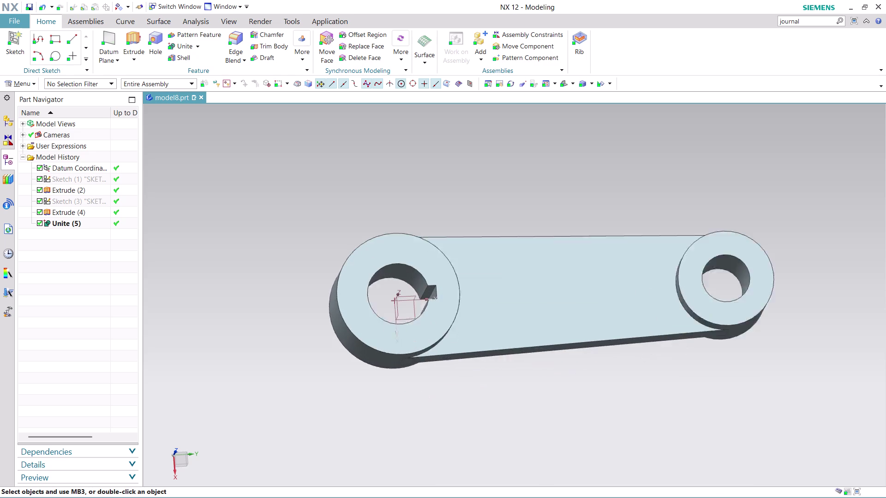
scroll(up, 3)
scroll(down, 3)
scroll(up, 3)
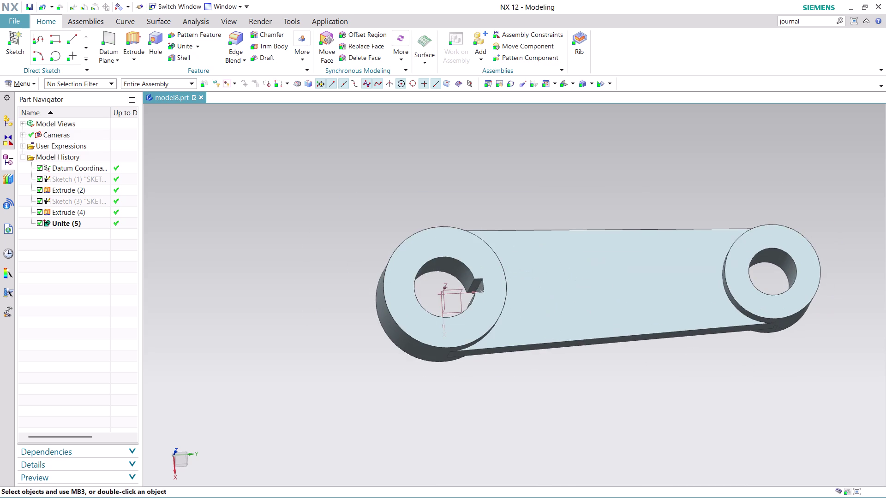
click(22, 20)
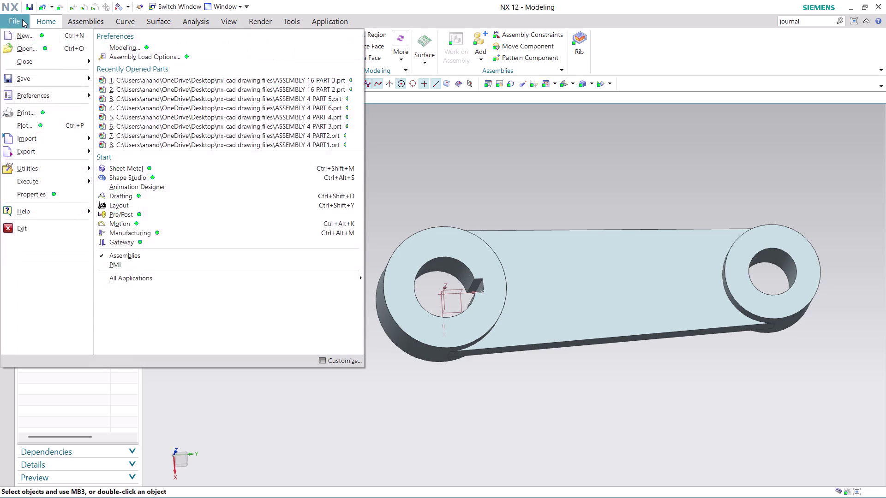
Create drawing file model8_dwg1 from a Drawing sheet template, leaving the title block unfilled.
click(38, 39)
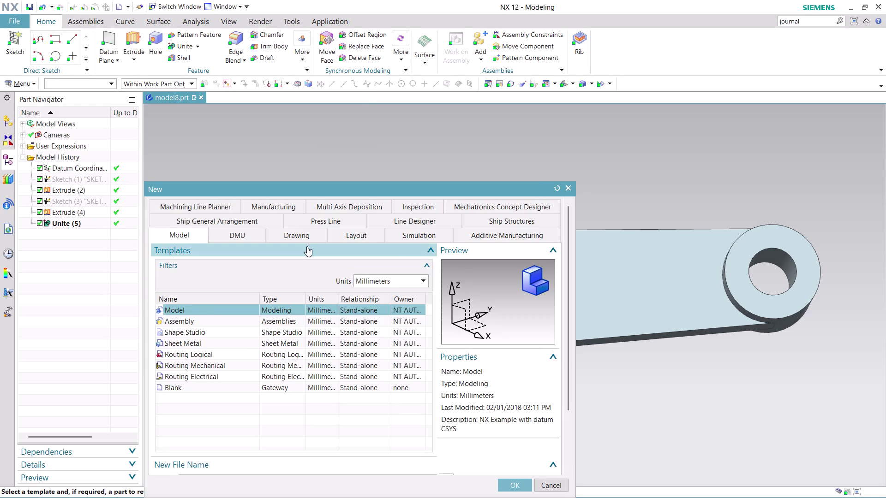
click(309, 236)
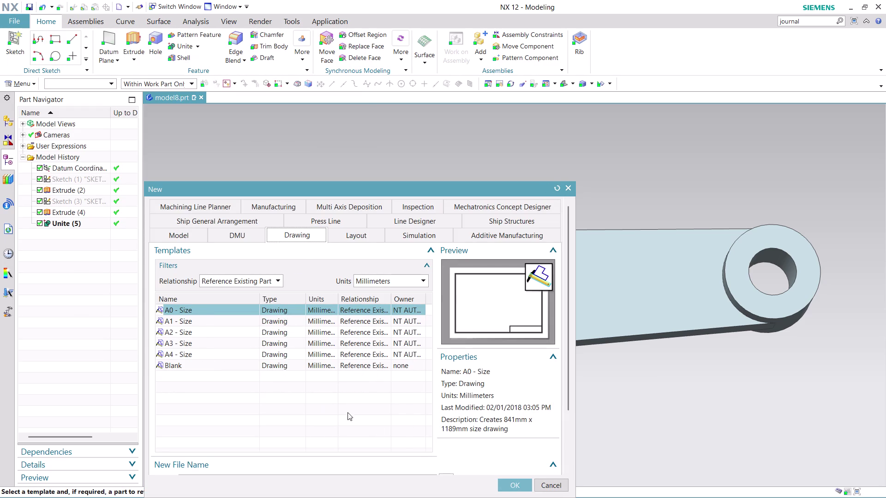
click(247, 350)
click(512, 484)
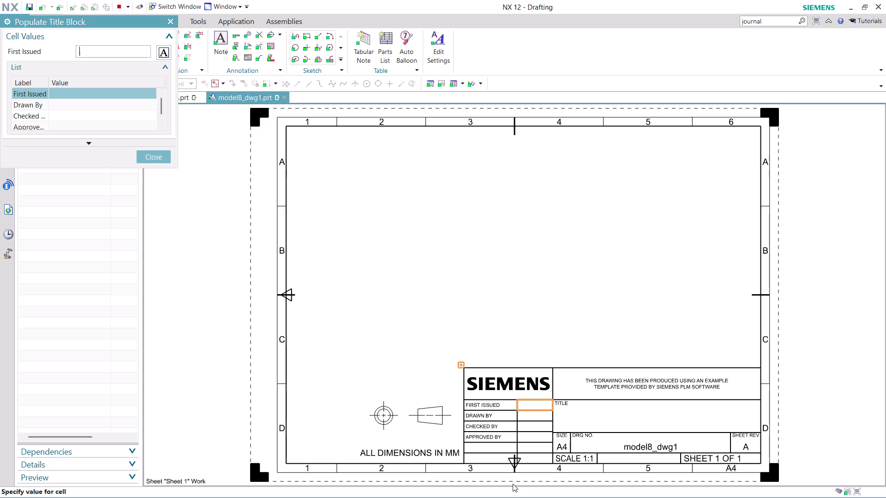
click(148, 154)
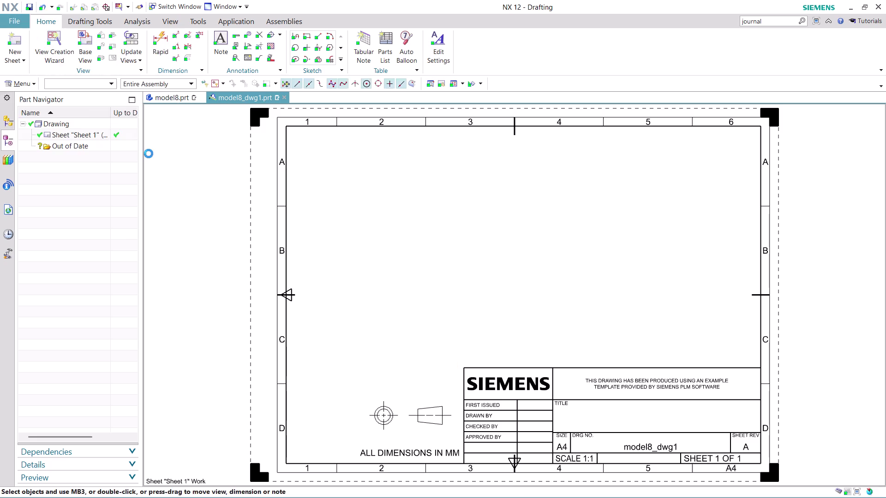
click(237, 236)
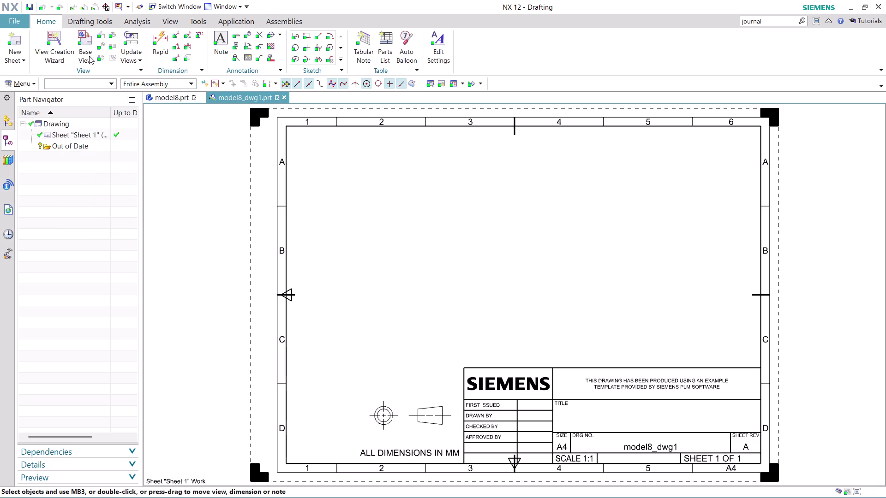
click(88, 55)
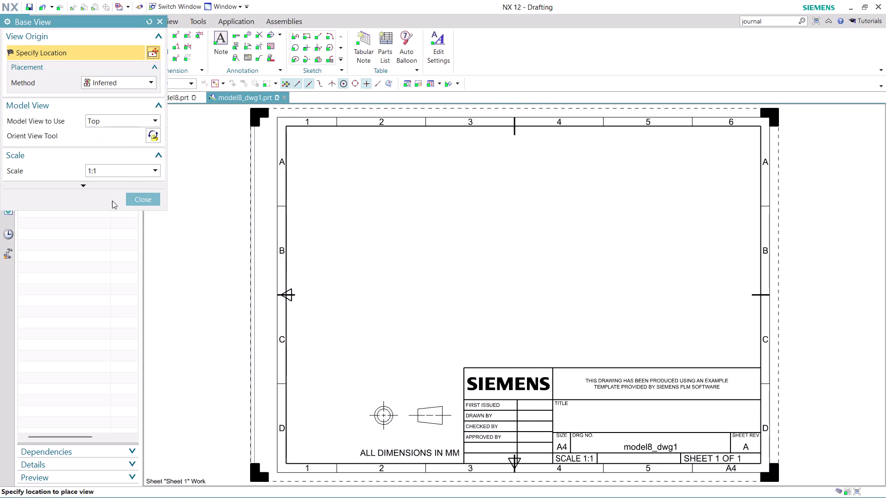
click(144, 167)
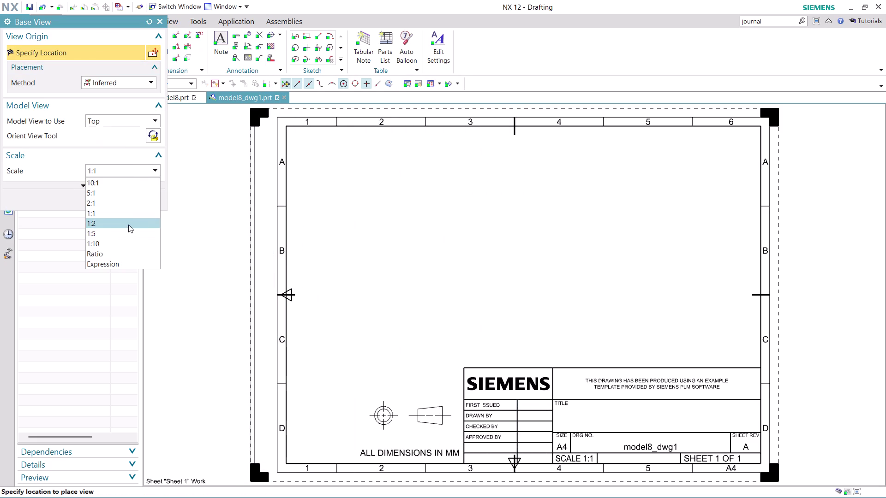
click(128, 225)
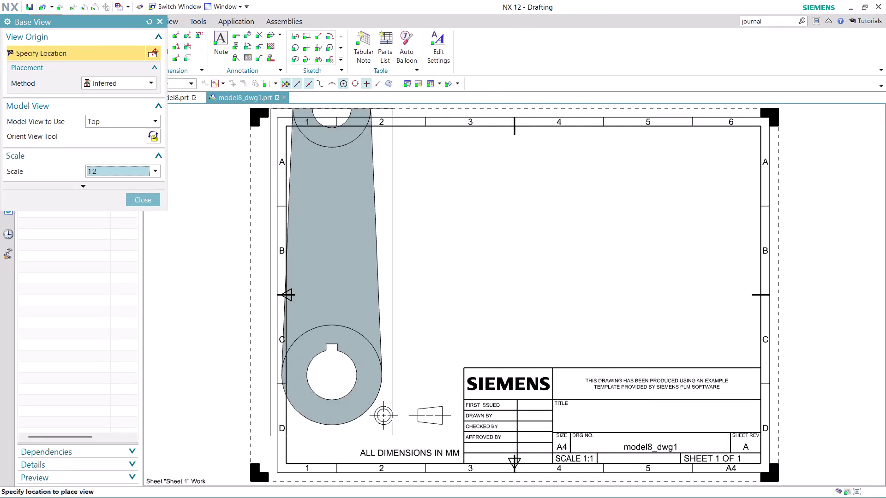
click(152, 198)
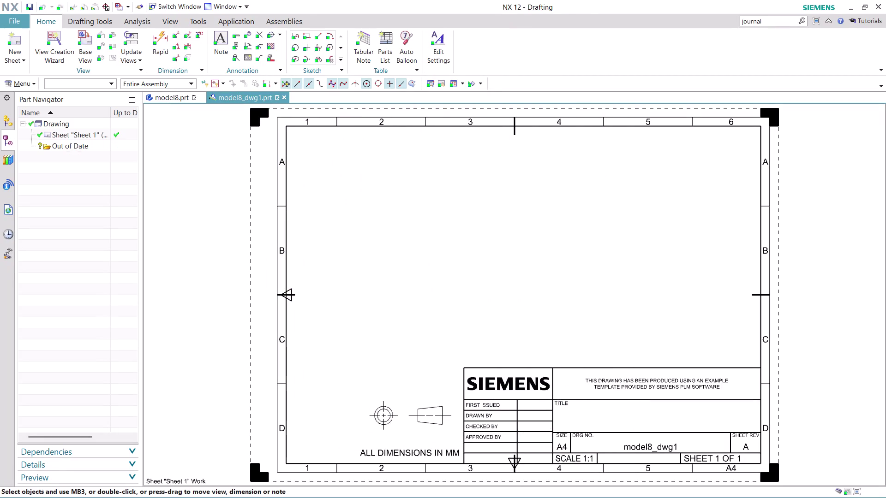
Change the drawing sheet's standard size to A3 - 297 x 420.
click(6, 60)
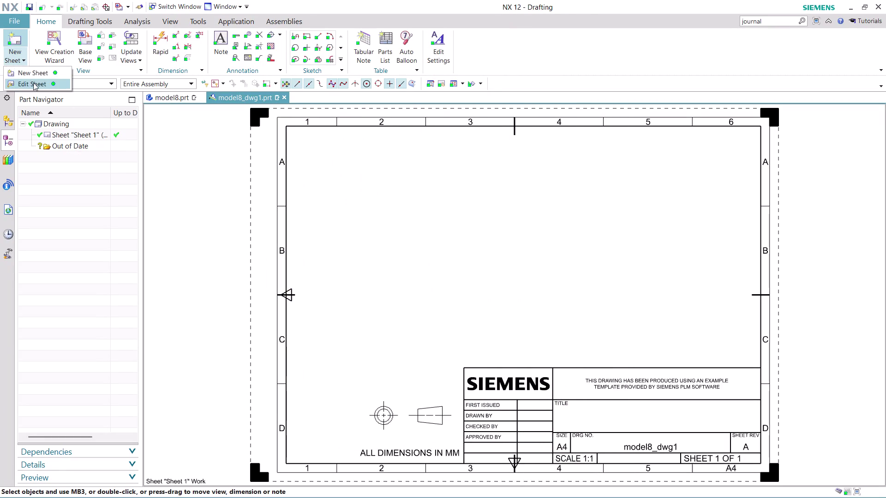
click(35, 83)
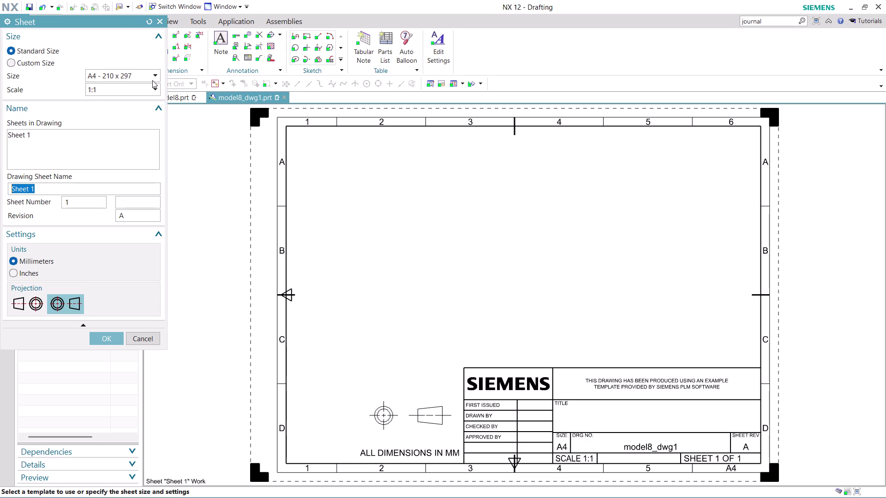
click(152, 79)
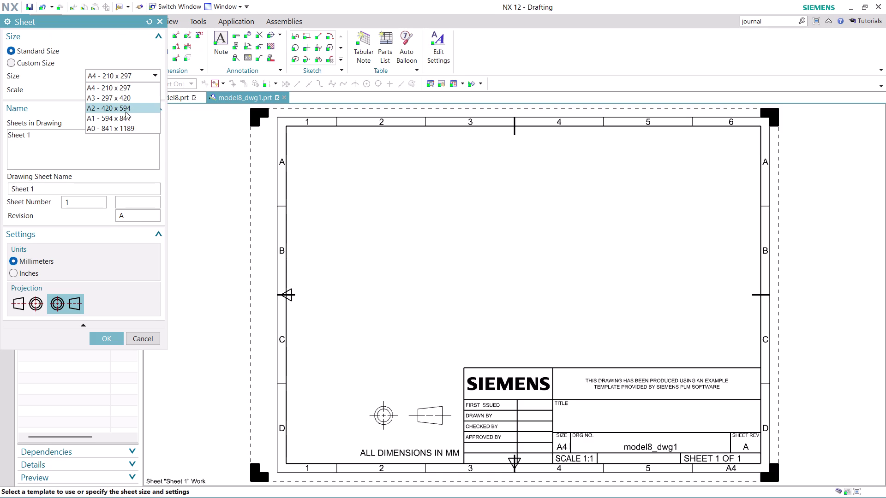
click(129, 96)
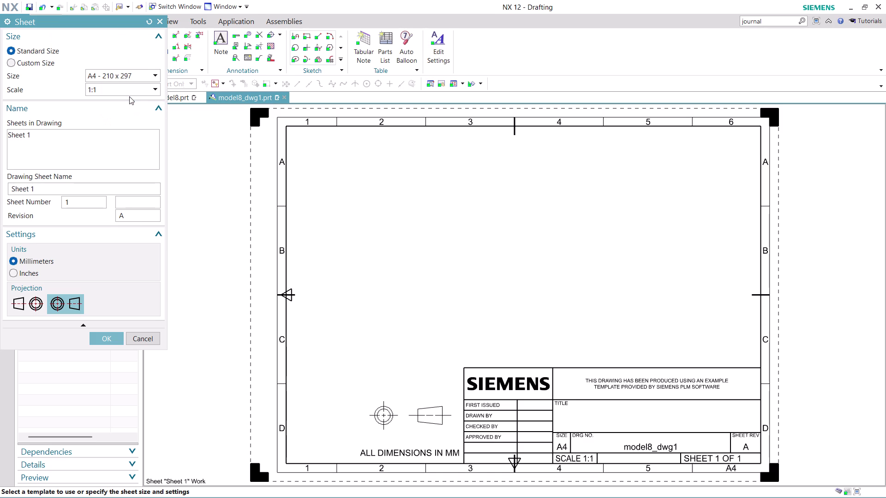
click(39, 300)
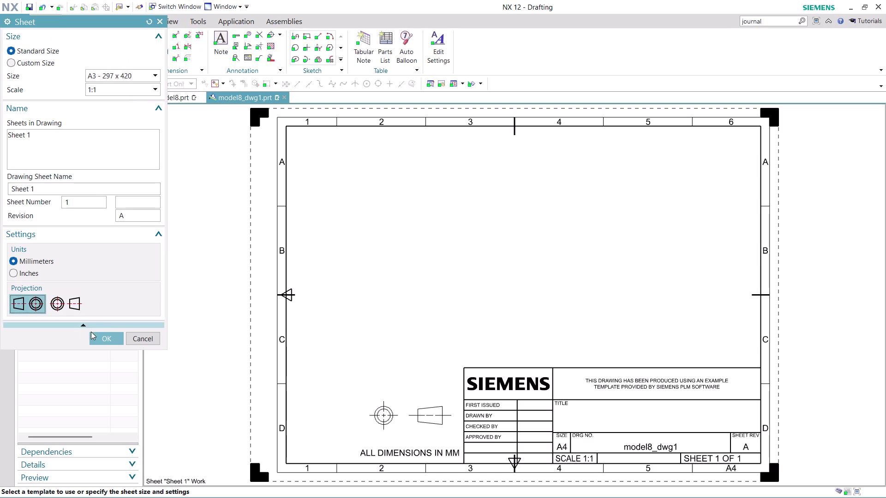
click(100, 342)
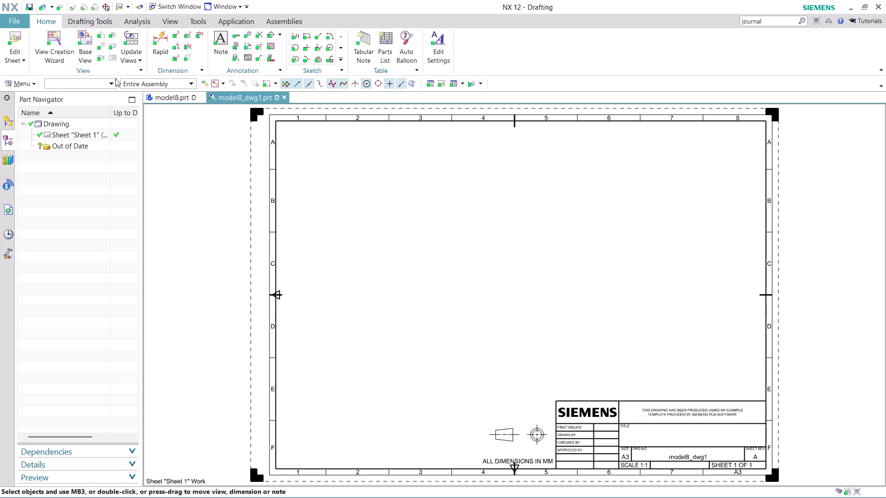
click(81, 45)
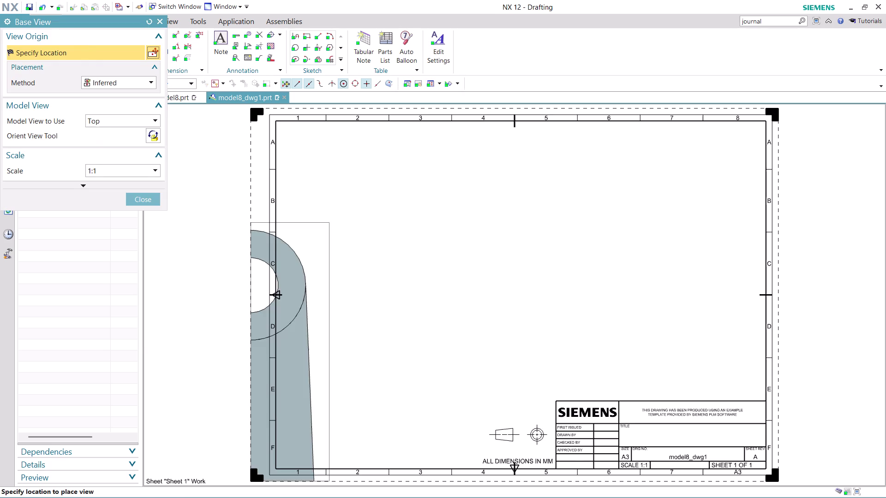
Place a 1:2 Top base view on the right of the sheet, skipping projected views.
click(150, 170)
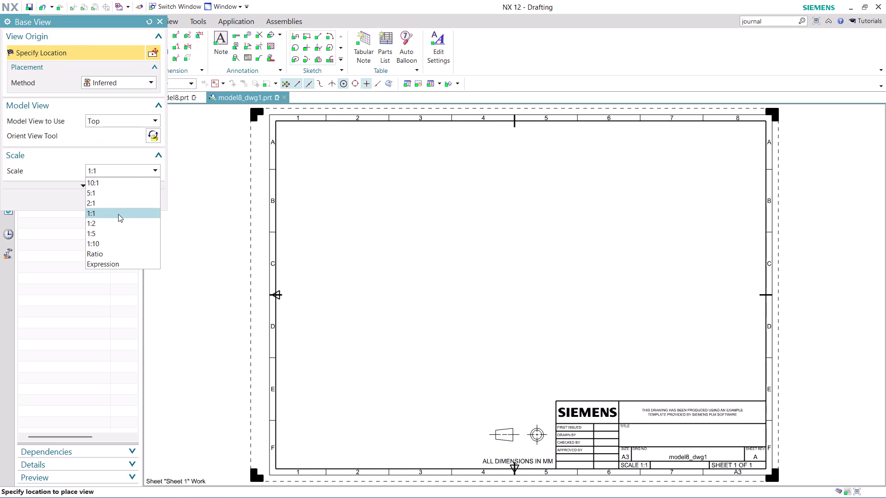
click(110, 227)
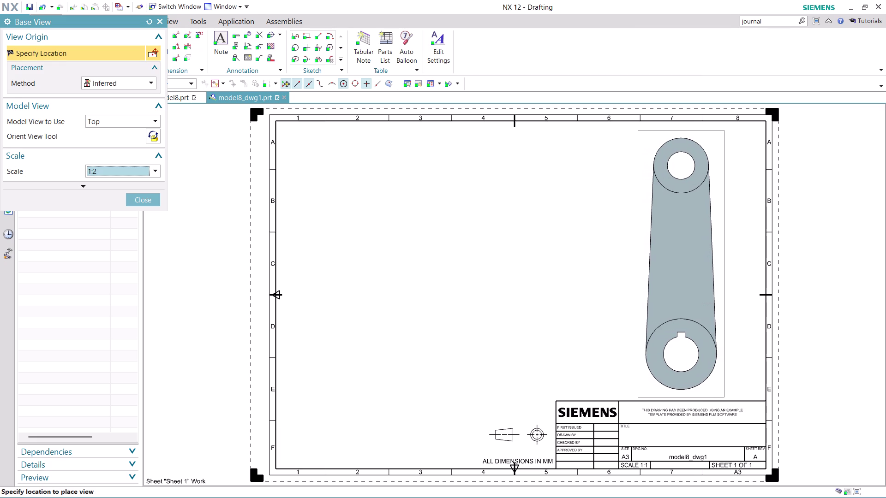
click(681, 264)
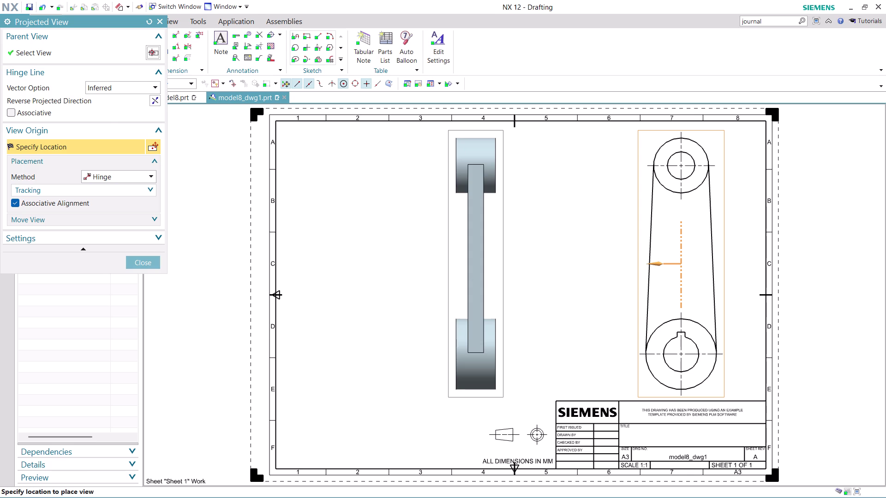
key(Escape)
key(Escape)
scroll(down, 3)
scroll(up, 3)
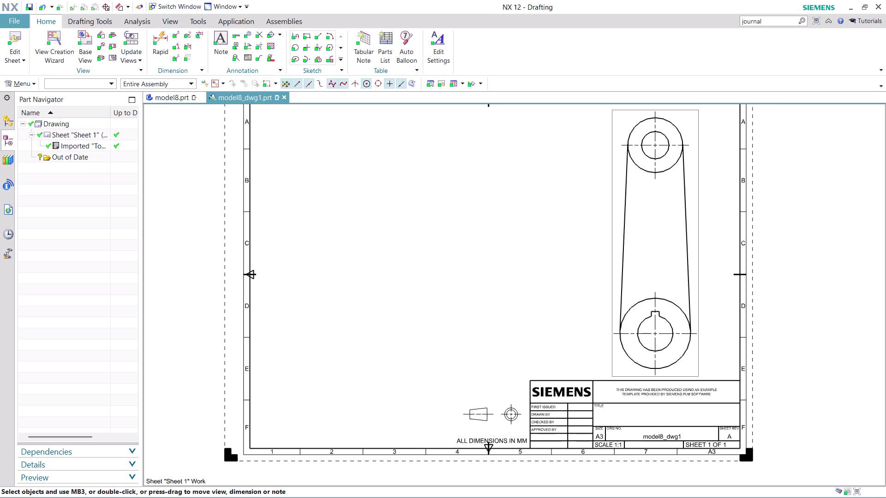
right_click(617, 380)
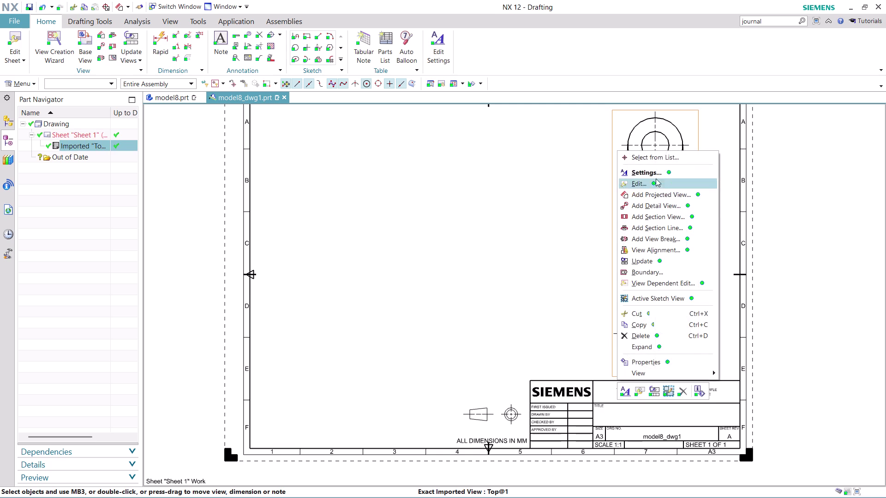
Set the top view's shading Rendering Style to Fully Shaded.
click(657, 175)
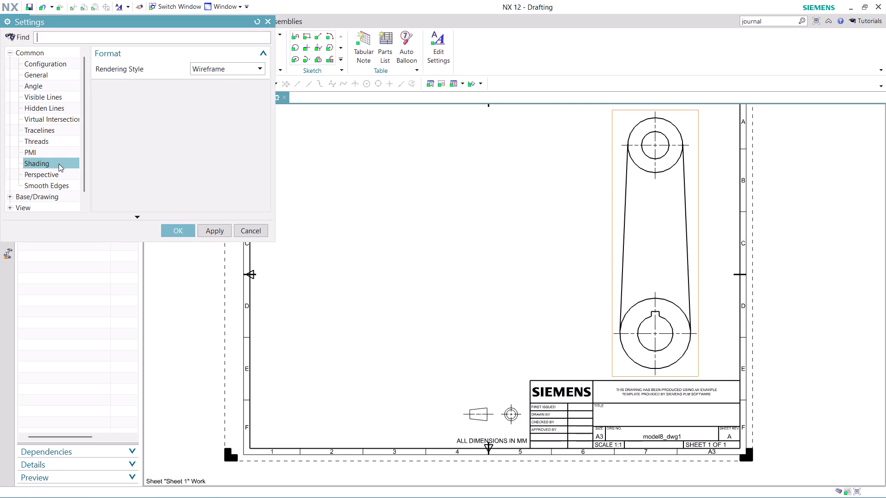
click(234, 68)
click(228, 79)
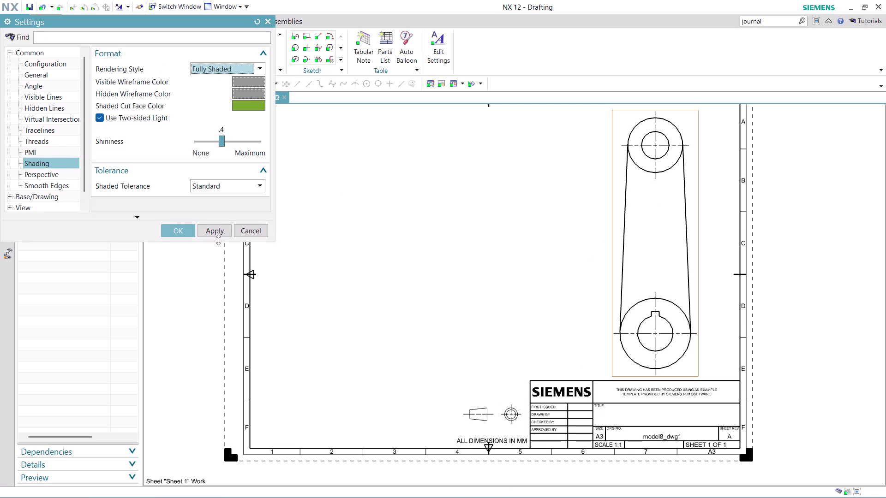
click(217, 234)
click(184, 228)
scroll(down, 3)
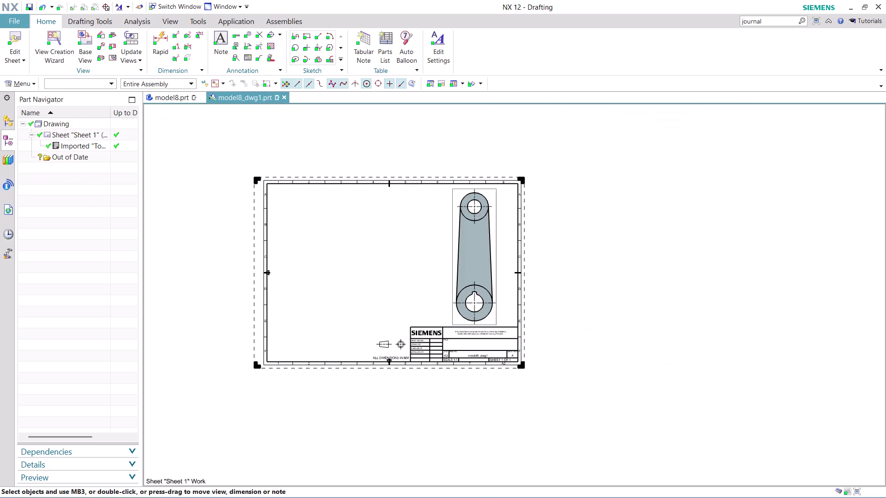
scroll(up, 3)
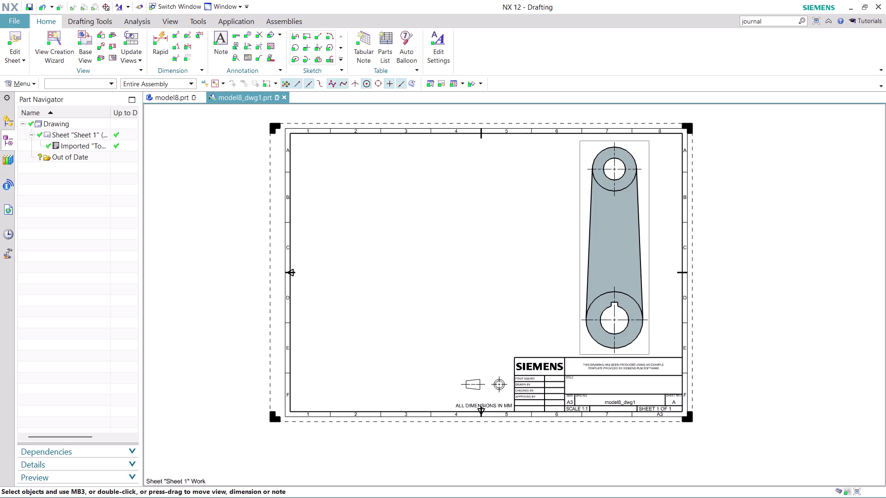
click(79, 45)
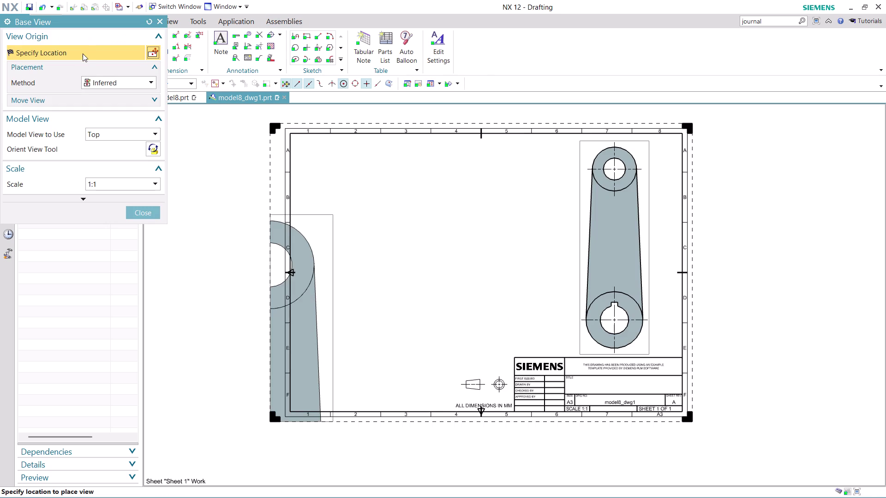
Place a 1:2 base view using the Right orientation at the sheet's upper left.
click(145, 180)
click(121, 241)
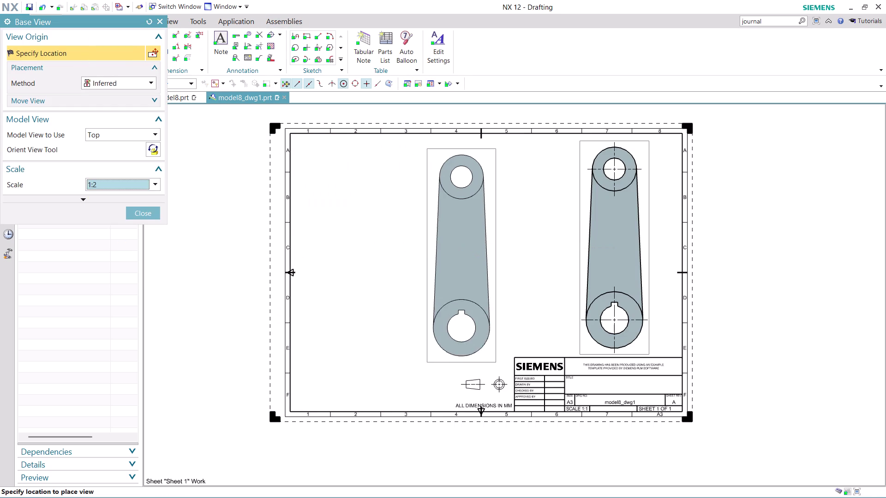
click(148, 134)
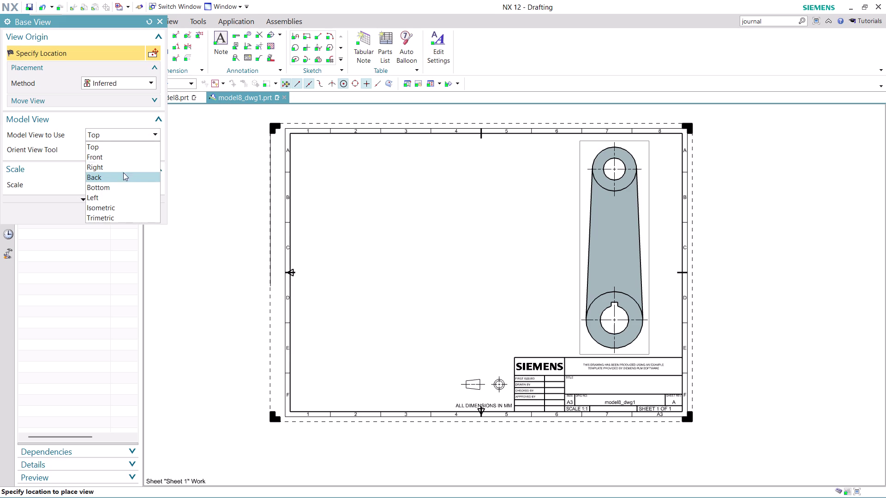
click(123, 171)
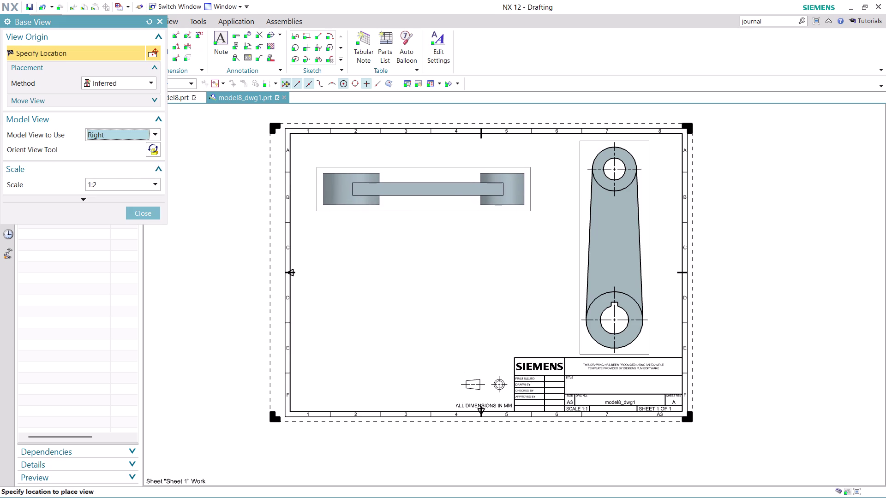
click(421, 189)
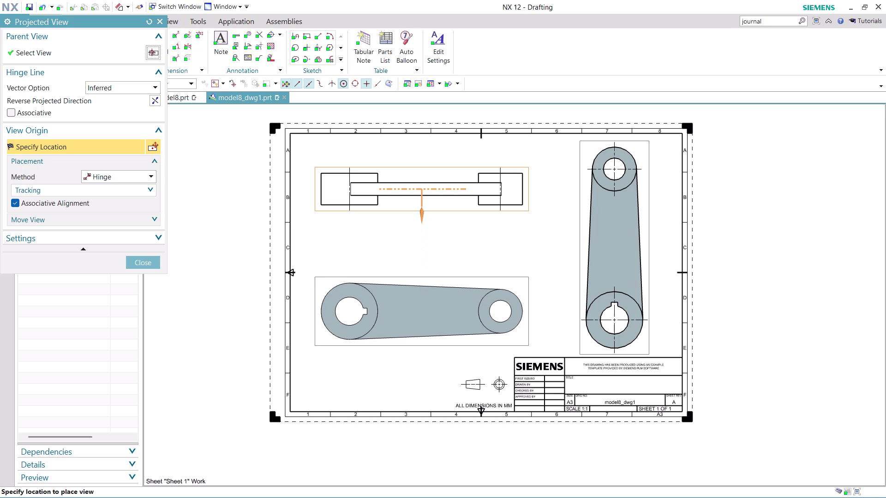
Add a projected view beneath the right view and move the right view slightly lower.
click(442, 311)
click(148, 266)
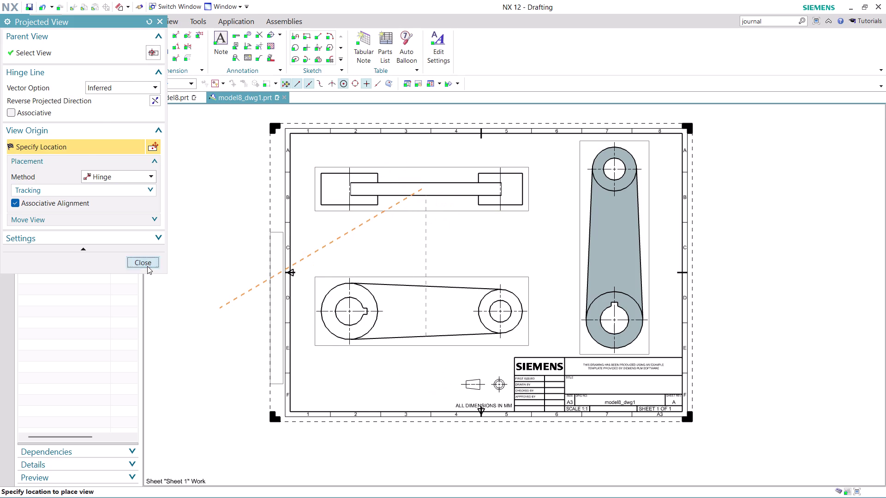
scroll(up, 3)
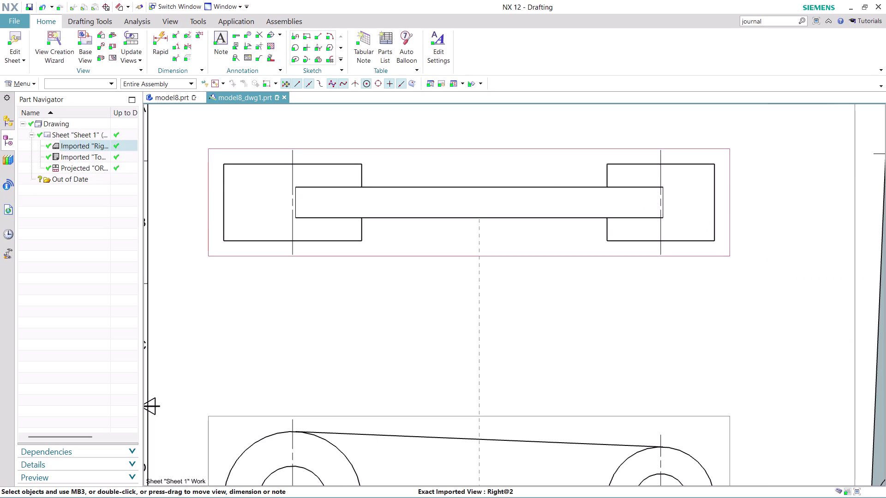
drag(412, 259, 412, 286)
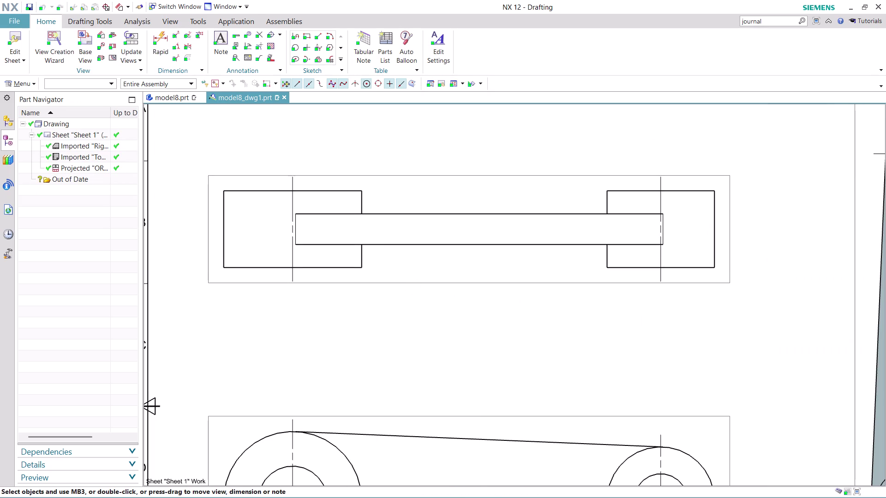
click(165, 37)
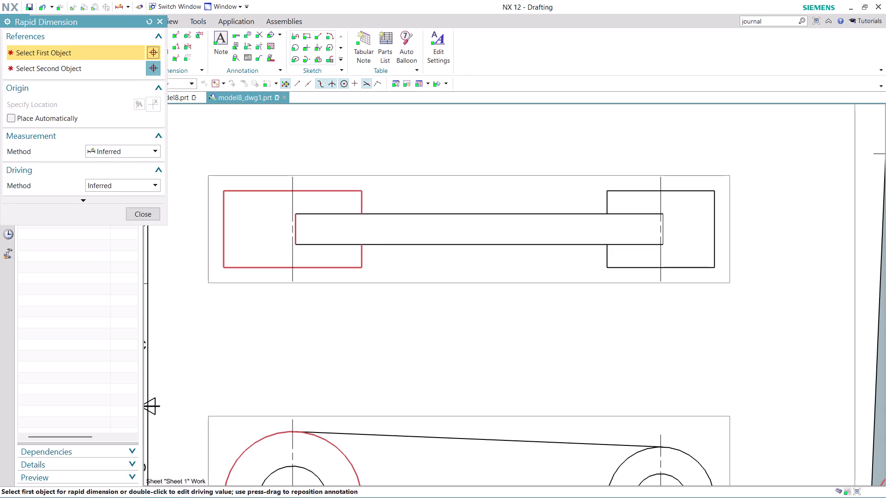
Add vertical dimensions: 62.5 for the end-block height and 25 for the bar thickness.
click(225, 188)
click(222, 264)
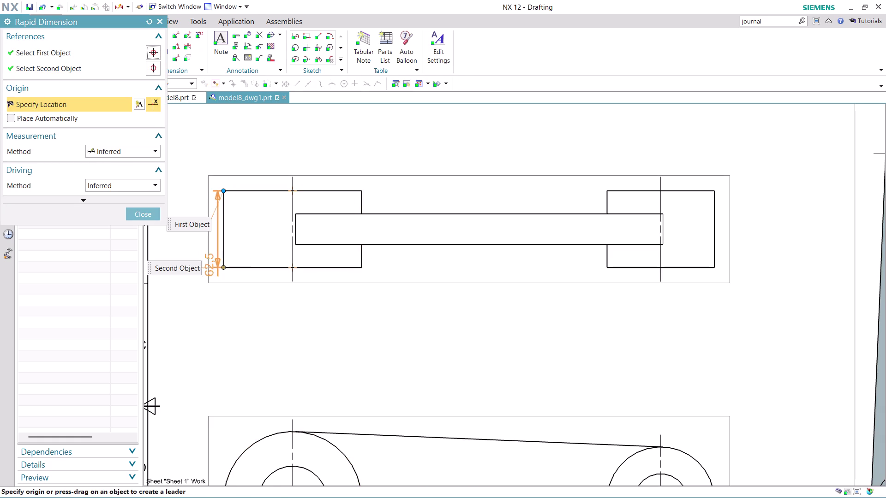
click(194, 234)
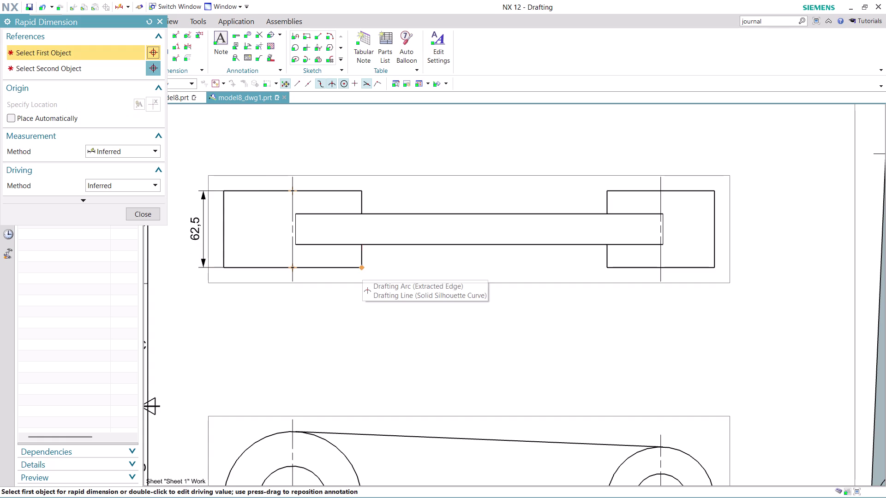
click(465, 214)
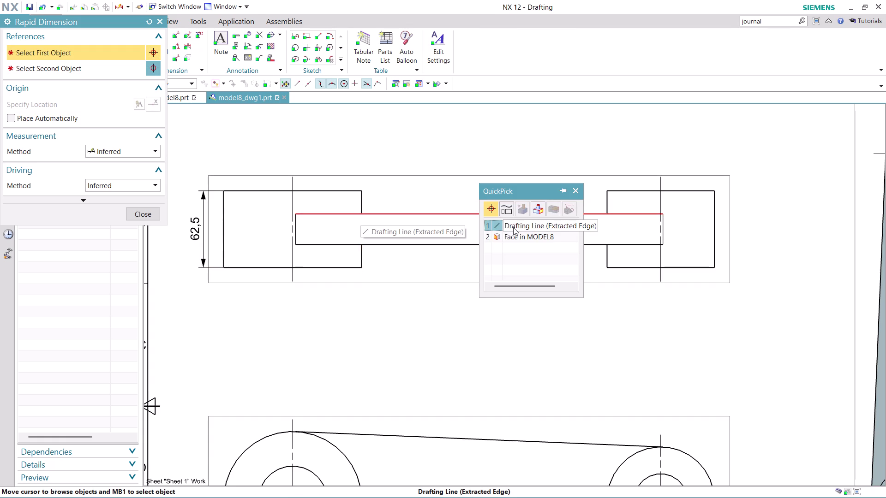
click(513, 228)
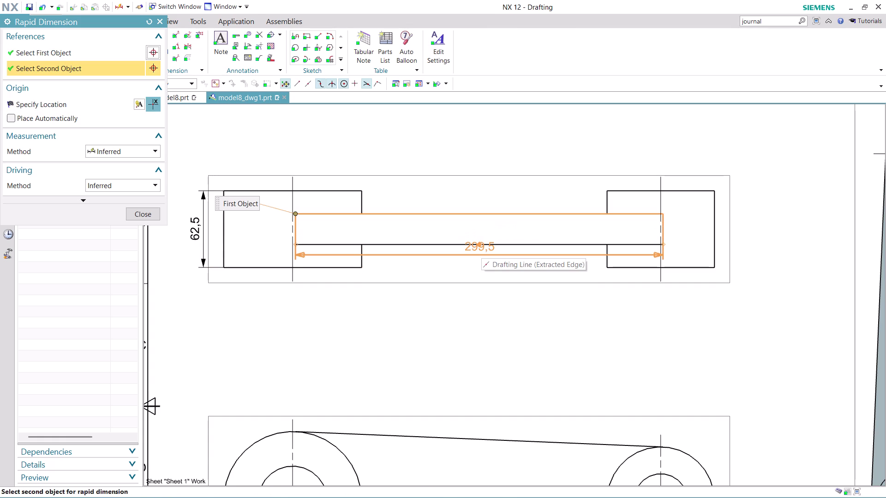
click(522, 247)
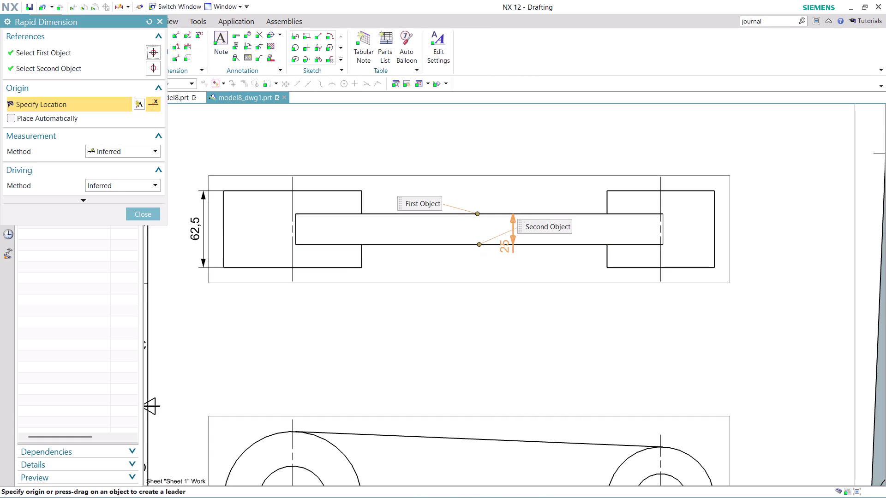
click(485, 269)
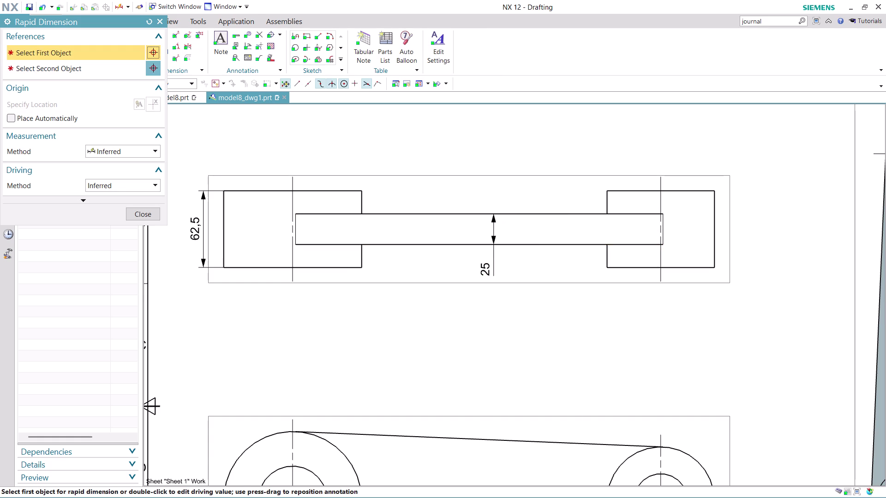
scroll(down, 3)
Dimension the 300 centre distance between the two boss centres above the view.
scroll(up, 3)
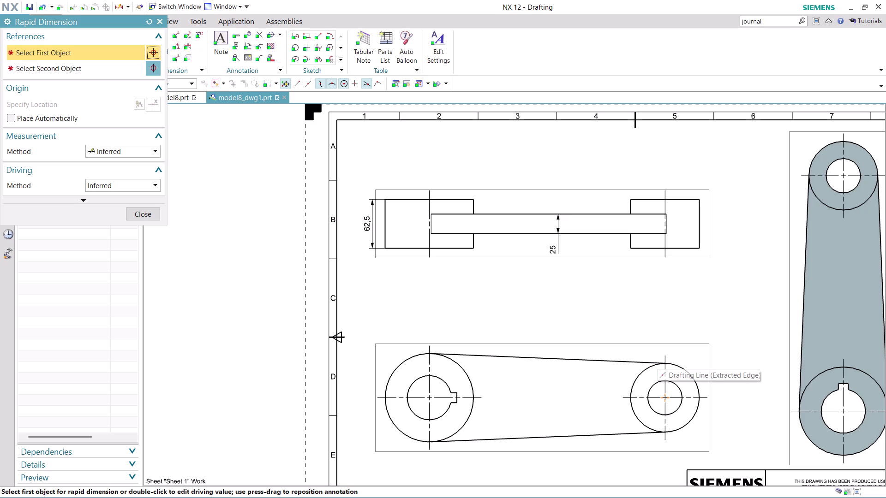
middle_drag(655, 317, 588, 248)
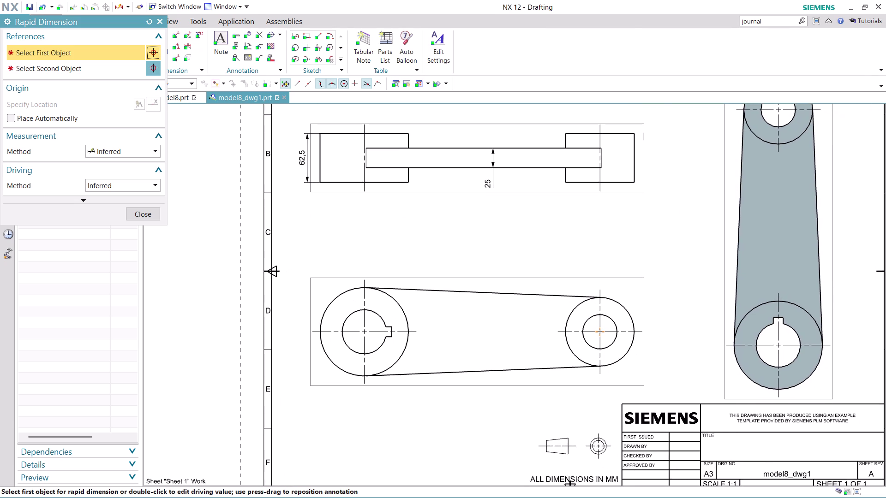
scroll(up, 3)
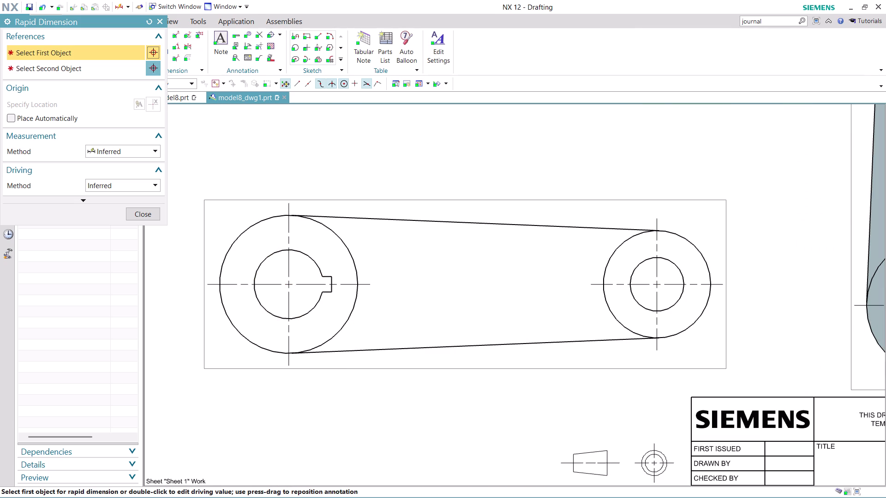
click(289, 285)
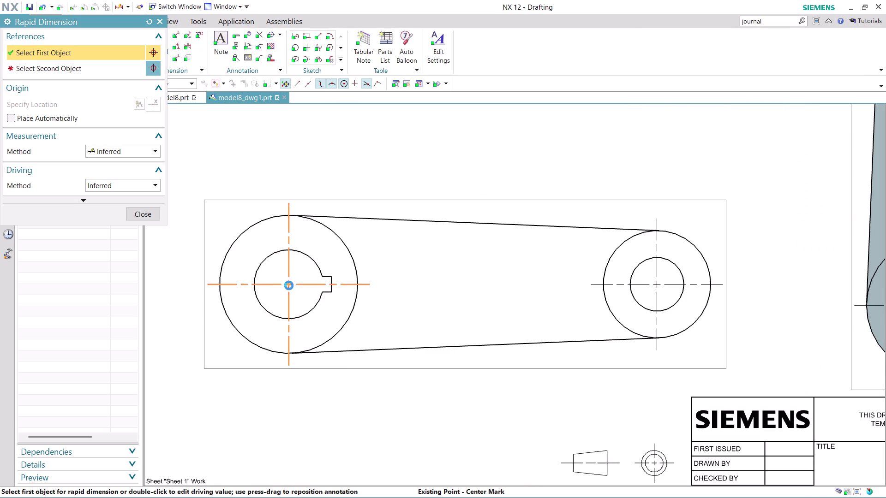
click(658, 285)
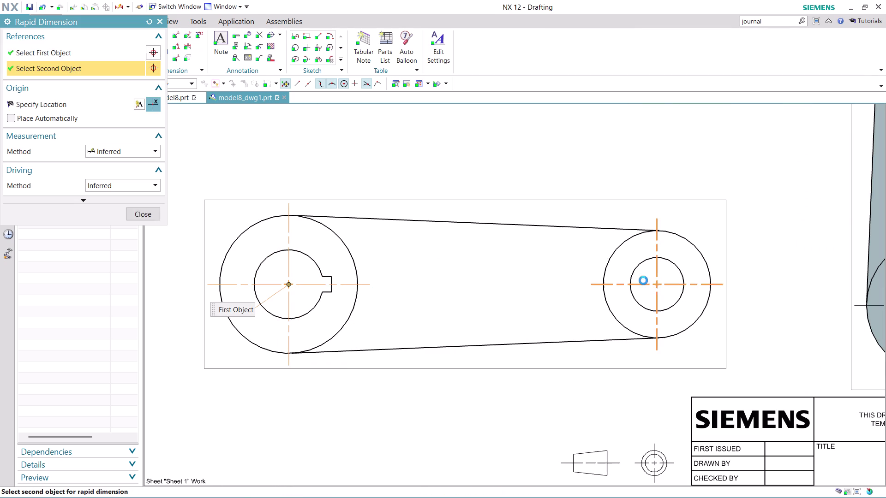
click(476, 141)
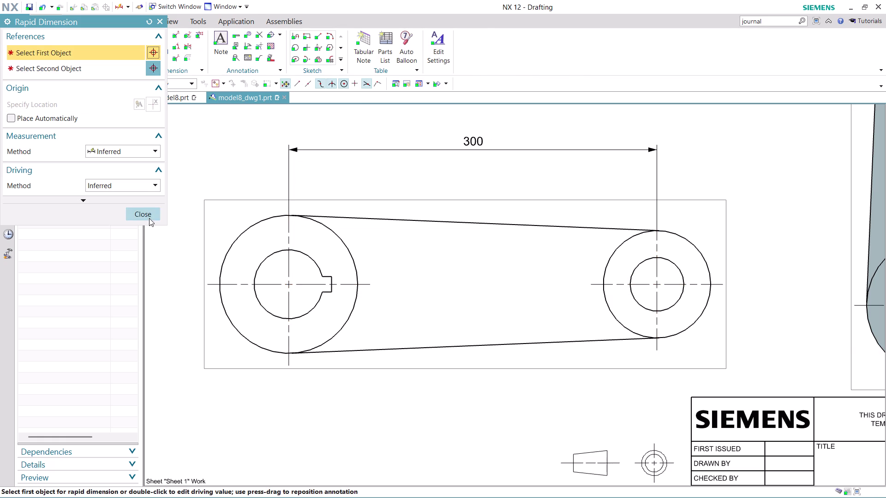
Add the 12,6 keyway width dimension beside the boss.
scroll(up, 3)
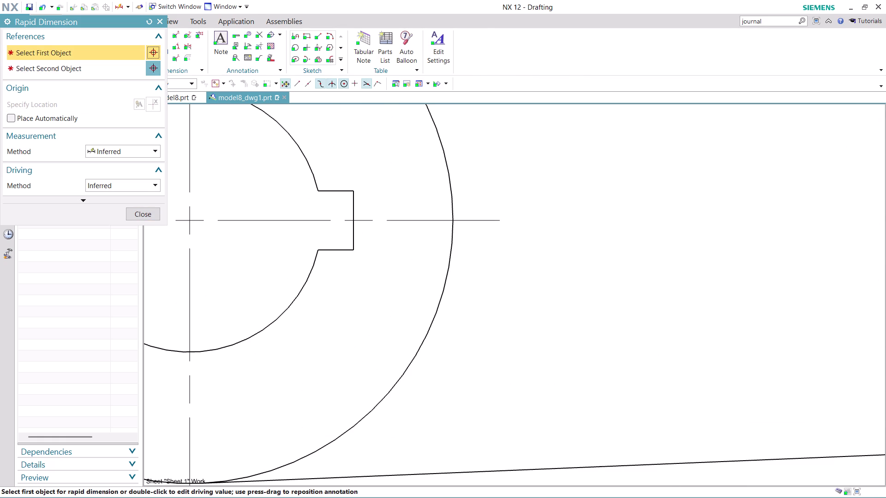
click(355, 190)
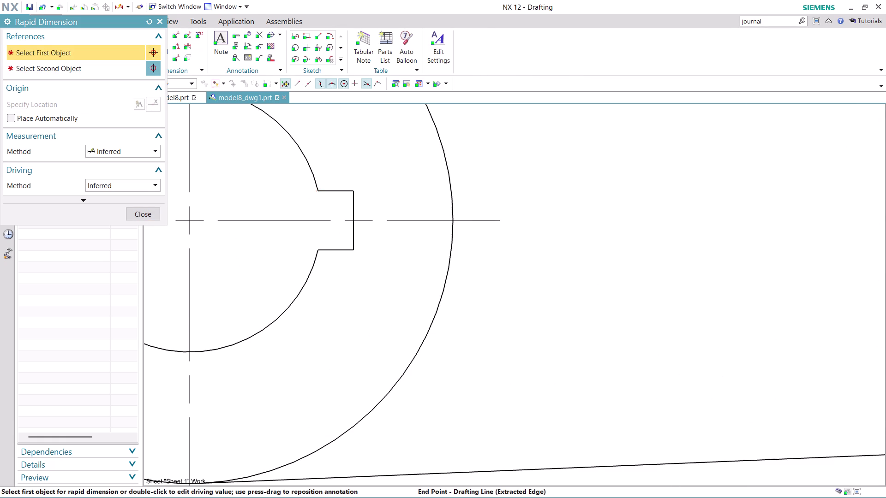
click(356, 251)
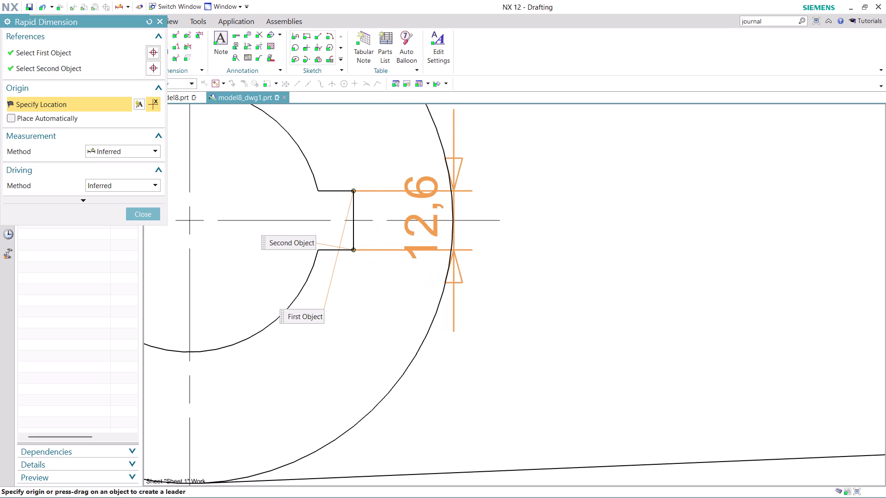
click(483, 232)
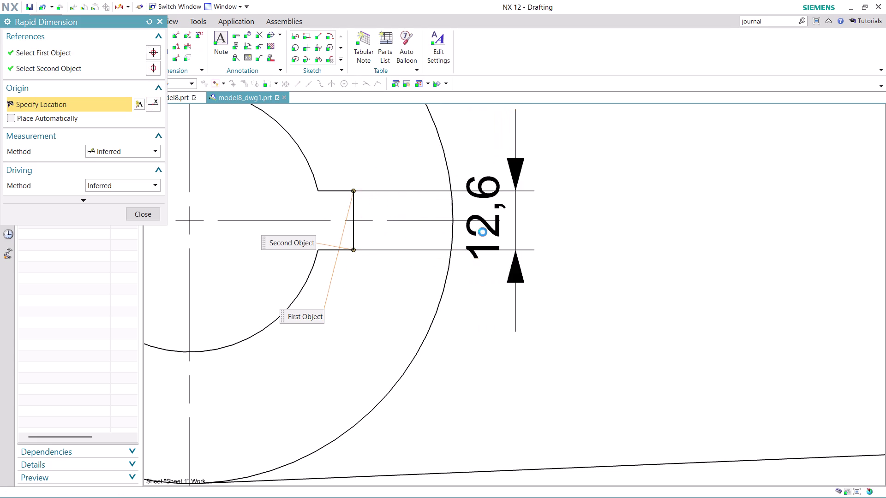
scroll(down, 3)
scroll(up, 3)
scroll(up, 3)
Add the 35 dimension from the keyway end to the left boss centre.
click(428, 233)
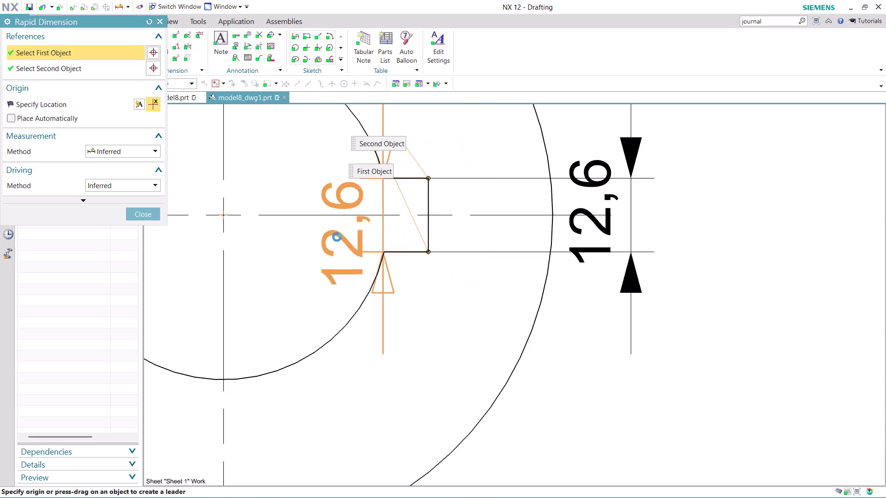
click(225, 214)
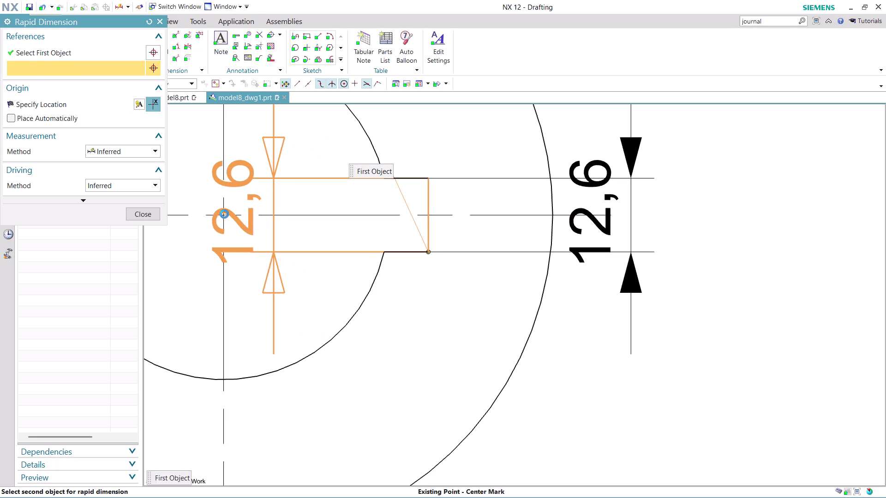
click(326, 412)
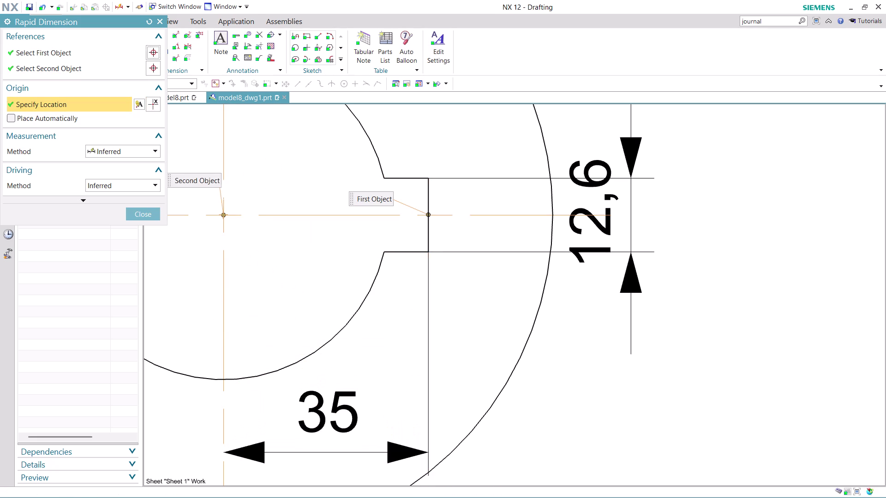
scroll(down, 3)
scroll(down, 3)
scroll(up, 3)
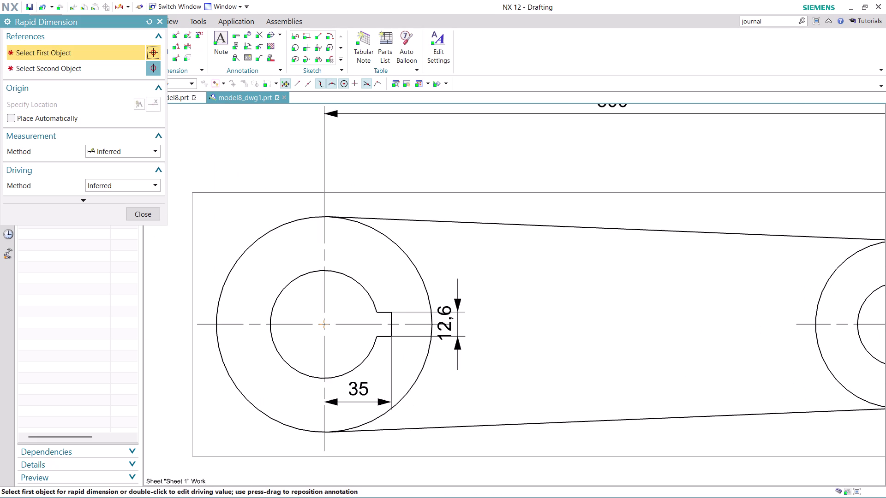
scroll(down, 3)
scroll(up, 3)
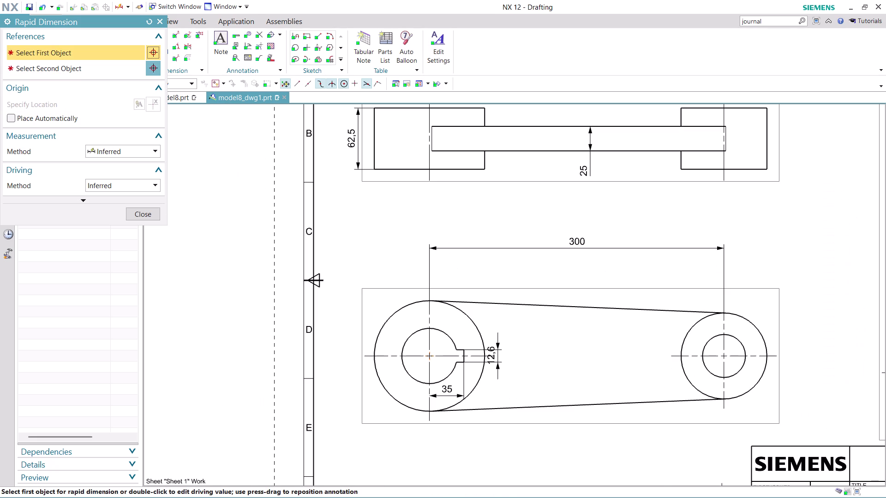
scroll(up, 3)
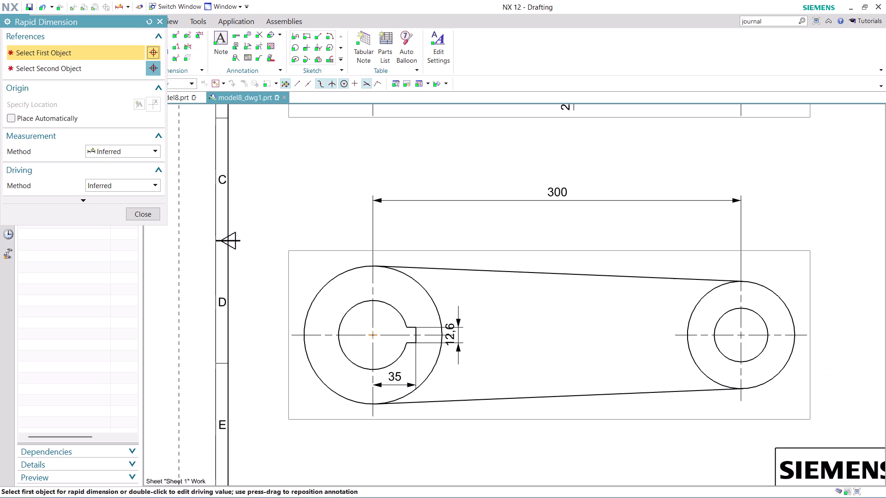
click(141, 215)
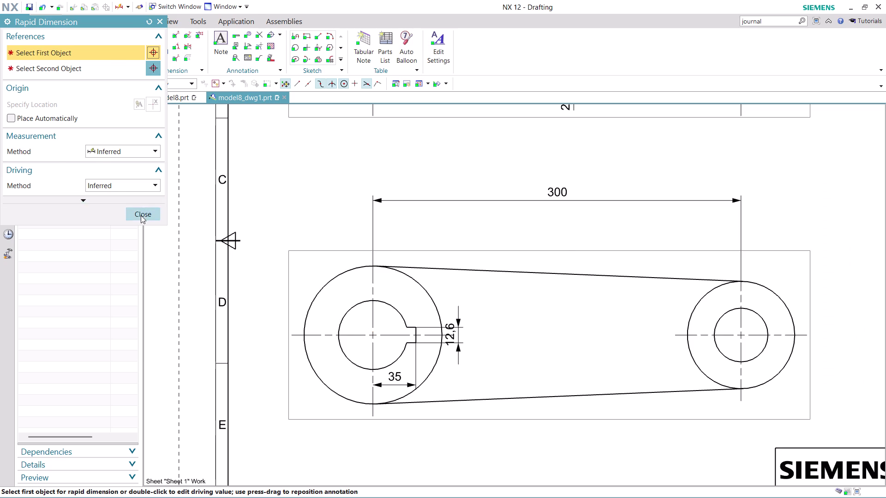
click(175, 36)
Add diameter dimensions Ø56,3 and Ø112,5 to the left boss bore and outer circle.
scroll(down, 3)
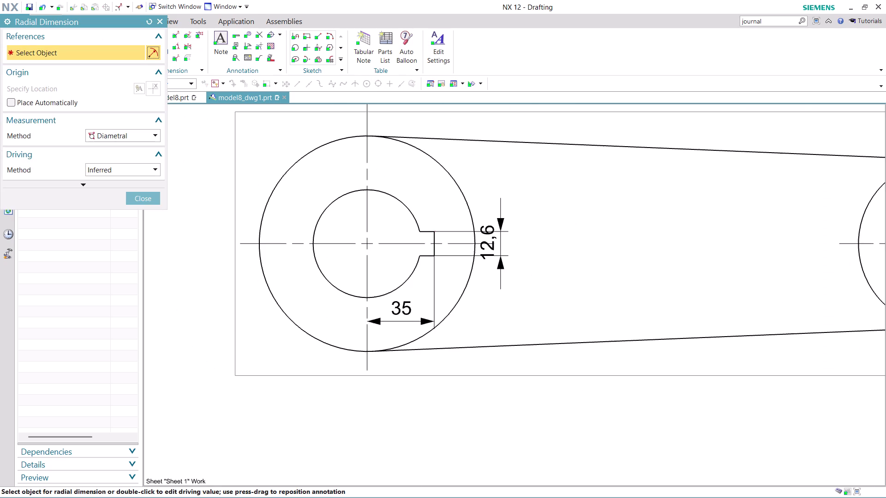
scroll(down, 3)
scroll(up, 3)
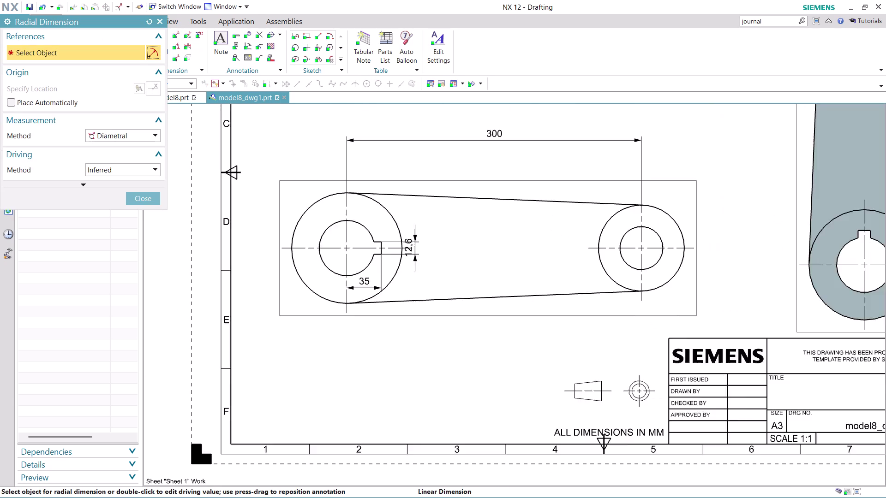
scroll(up, 3)
click(334, 243)
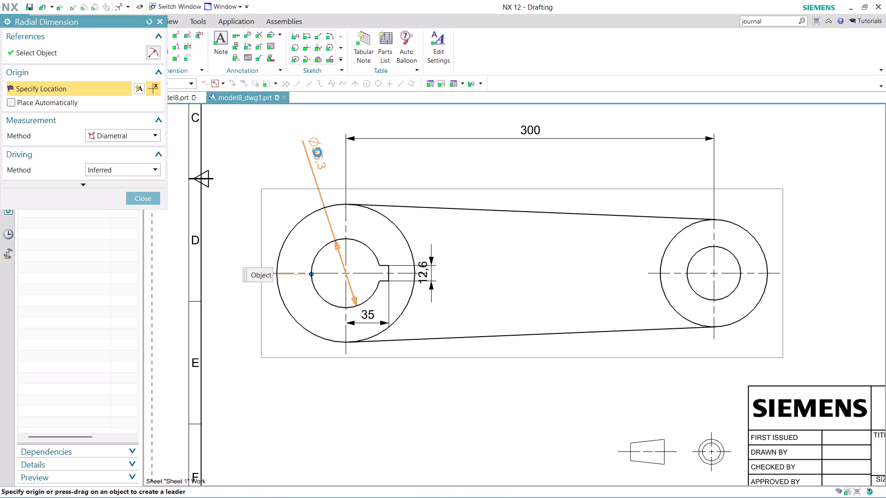
click(317, 153)
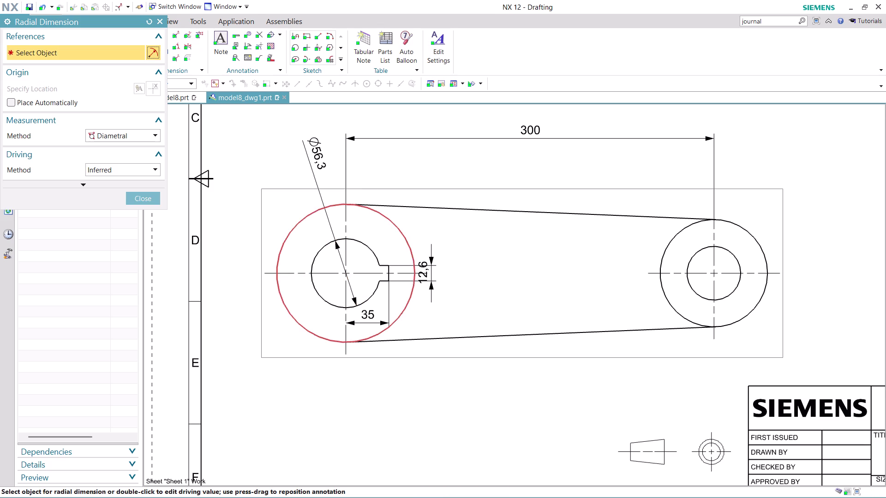
click(388, 222)
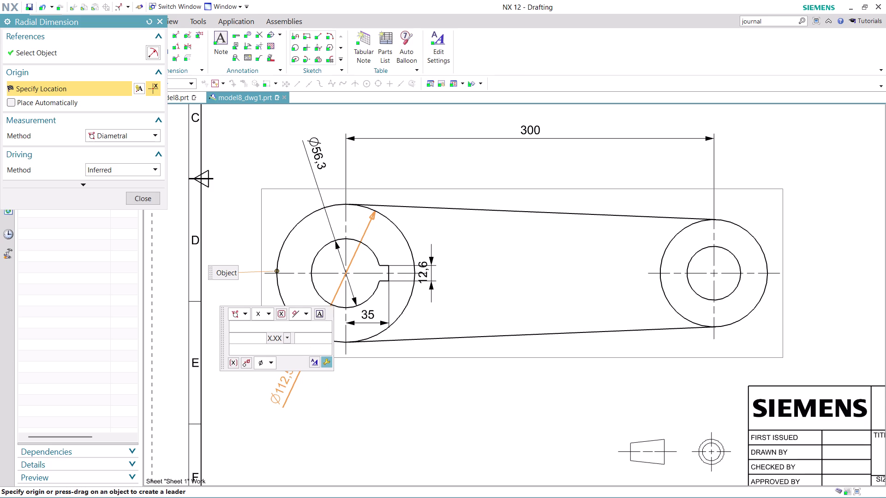
click(281, 386)
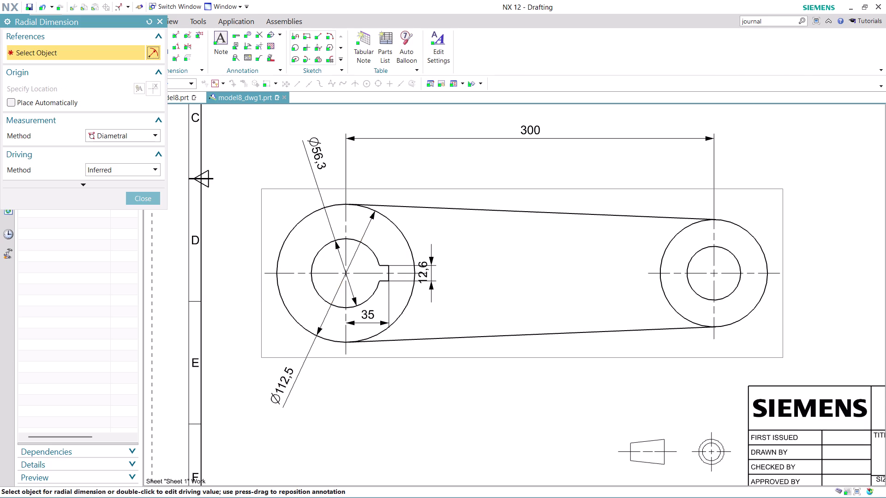
Add diameter dimensions Ø43,8 and Ø87,5 to the right boss bore and outer circle.
scroll(down, 3)
scroll(up, 3)
click(622, 310)
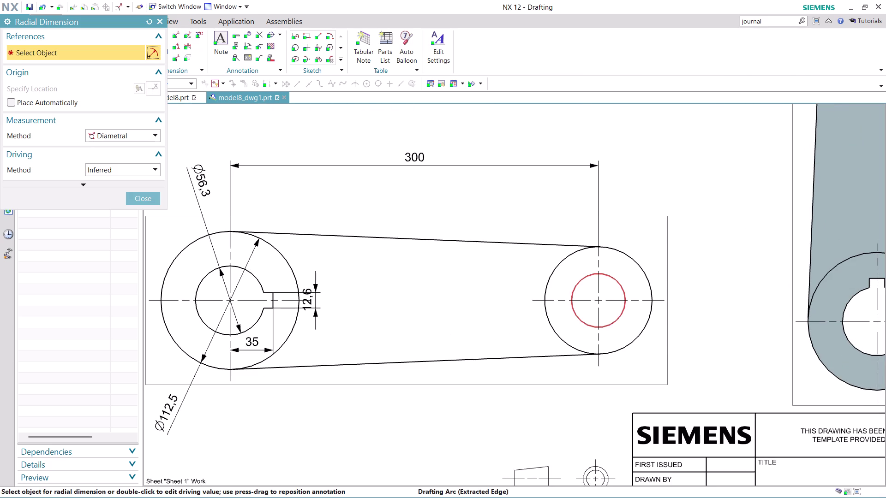
click(691, 356)
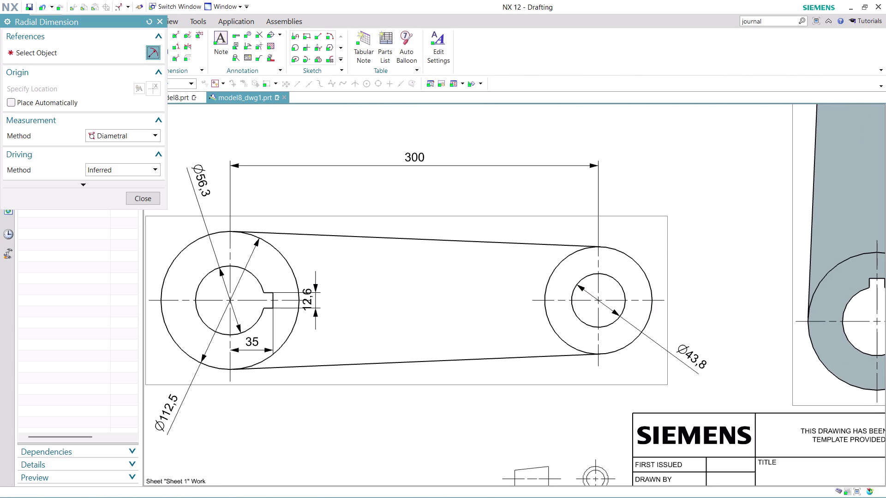
click(641, 273)
click(654, 183)
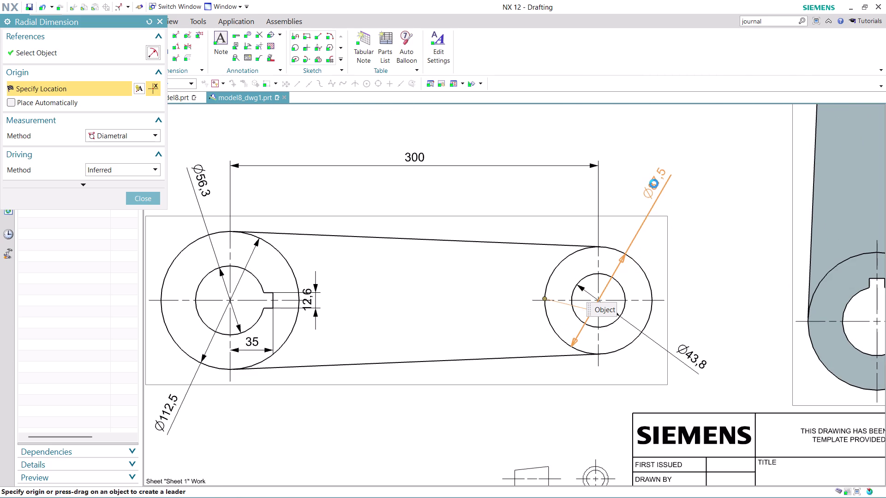
scroll(down, 3)
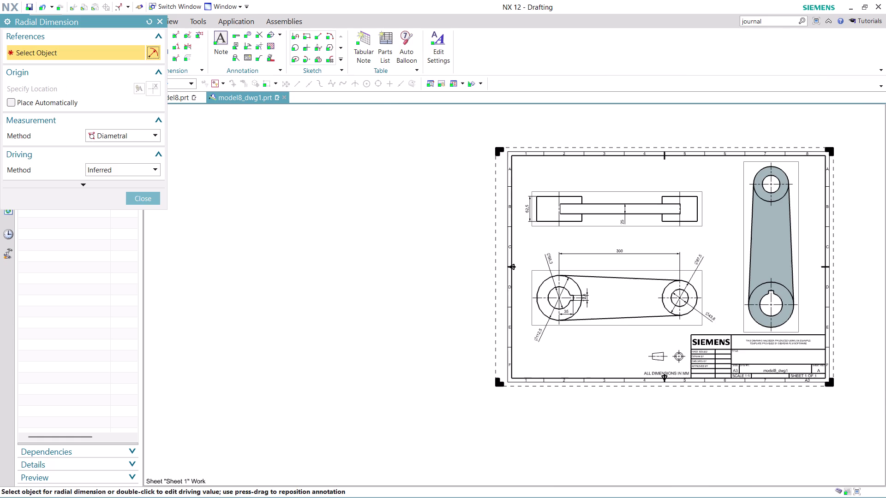
scroll(up, 3)
scroll(down, 3)
scroll(up, 3)
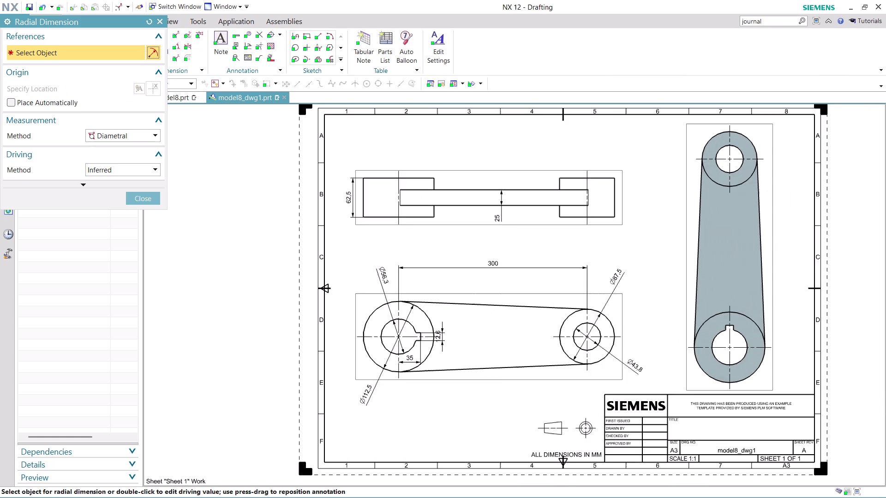
scroll(up, 3)
scroll(down, 3)
Fit the drawing view, then switch to the model8.prt part in Modeling.
click(148, 196)
scroll(down, 3)
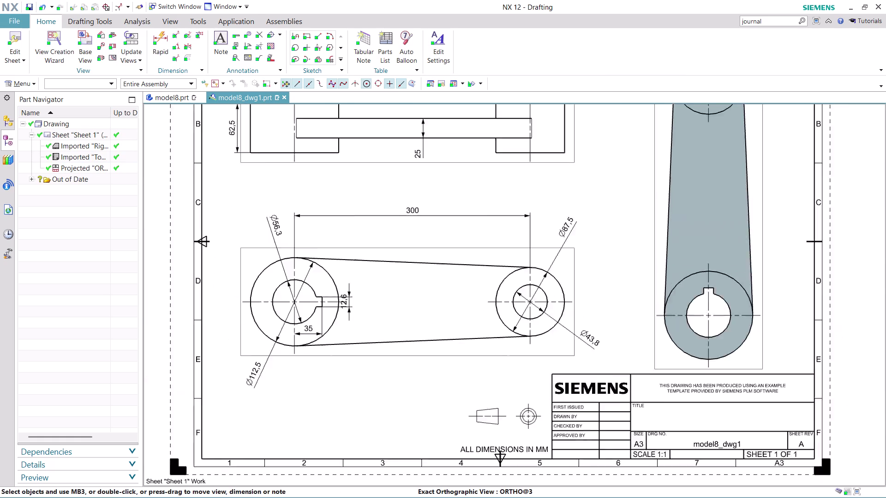
scroll(down, 3)
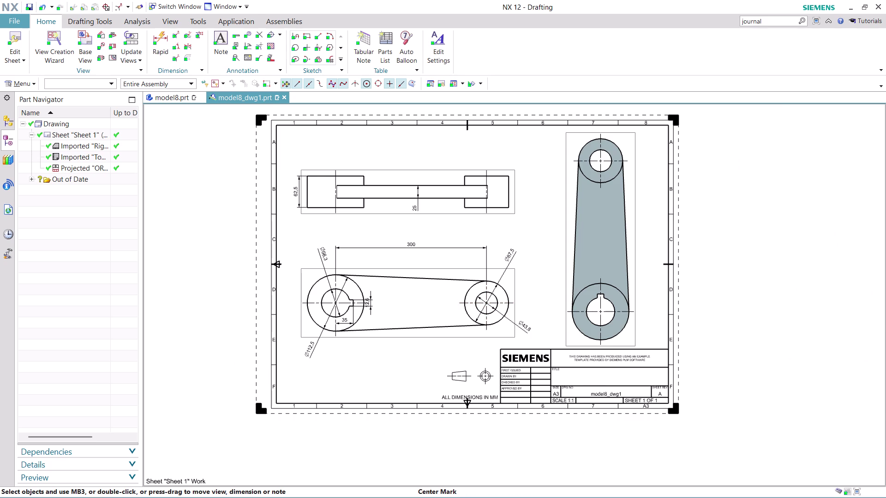
scroll(up, 3)
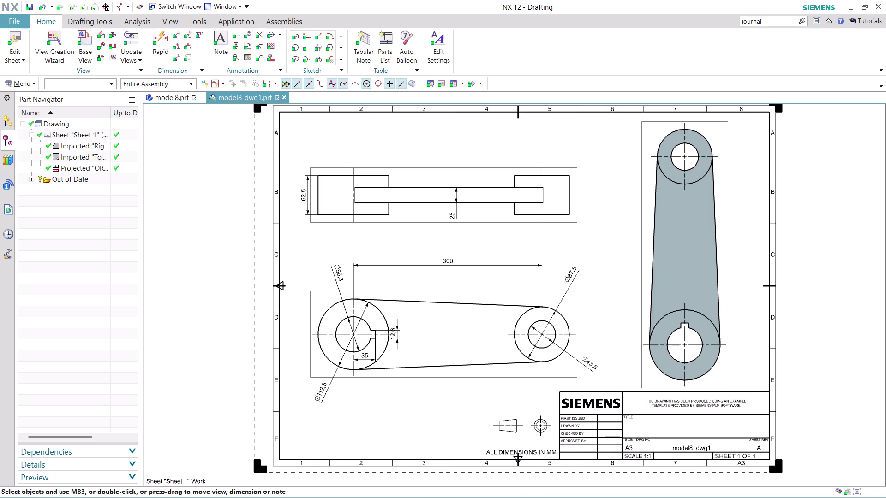
click(178, 97)
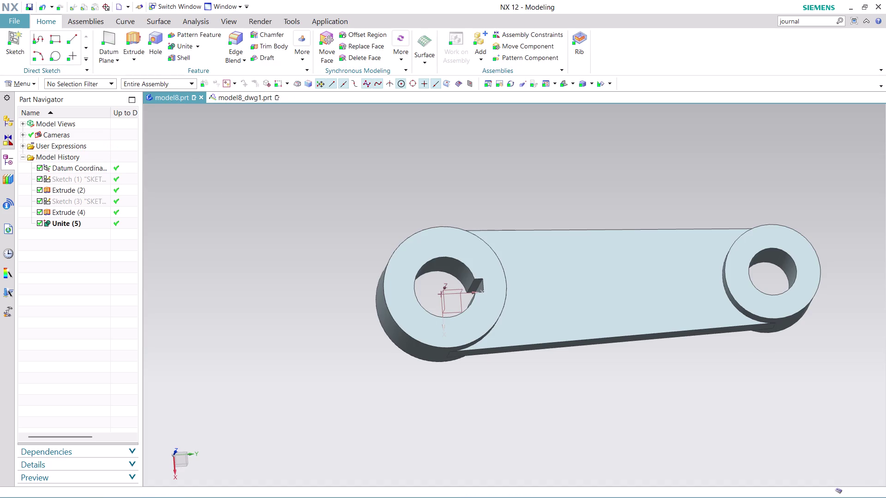
Save the link part as 'ASSEMBLY 16 PART 4.prt' and return to the drawing sheet.
scroll(down, 3)
scroll(up, 3)
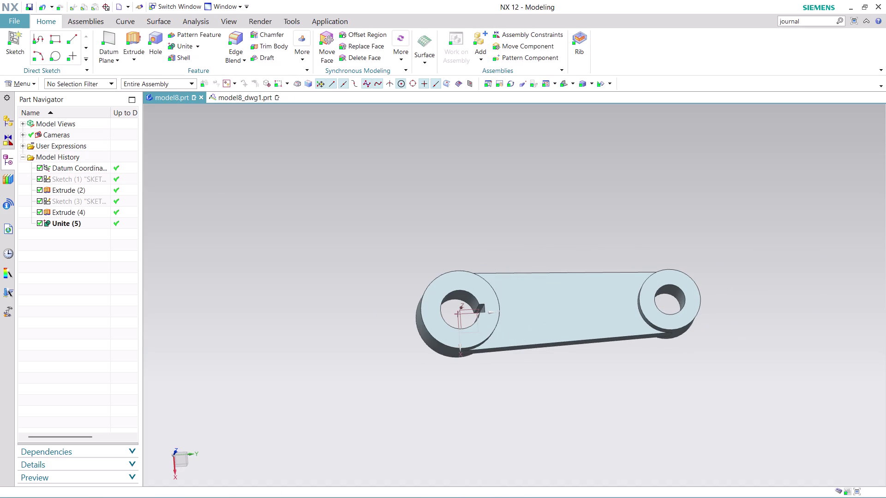
key(ctrl+s)
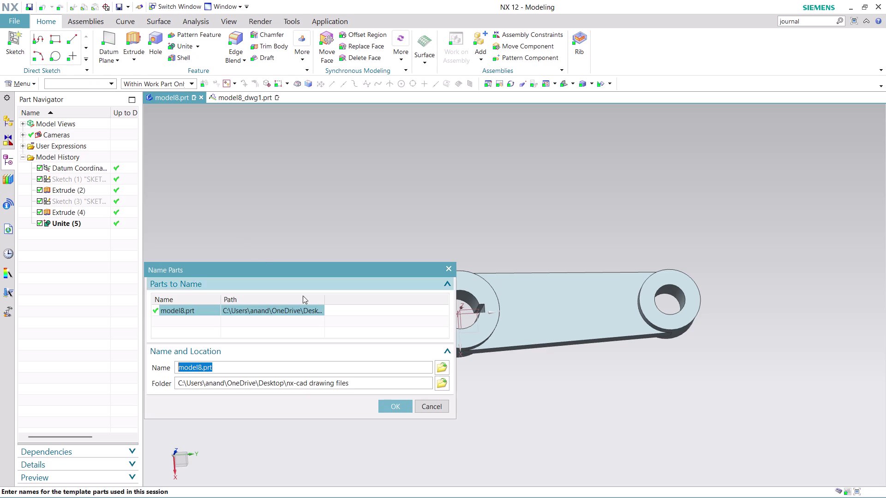
click(443, 366)
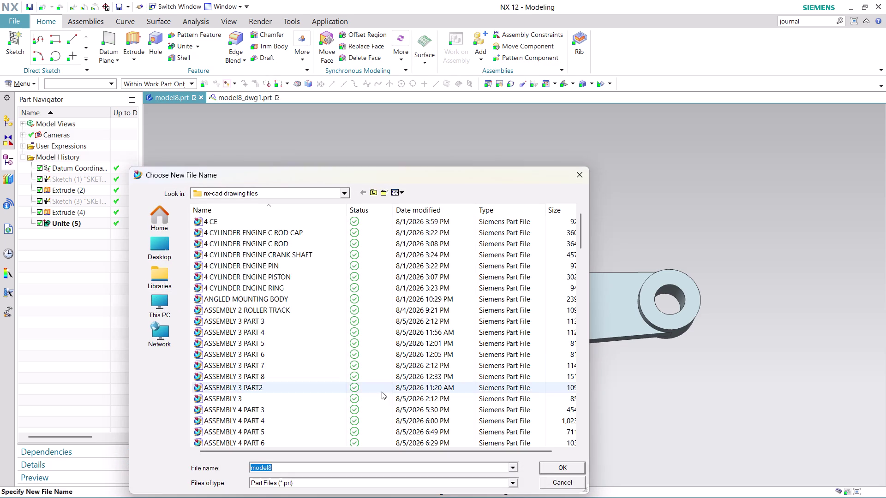
text(ASS)
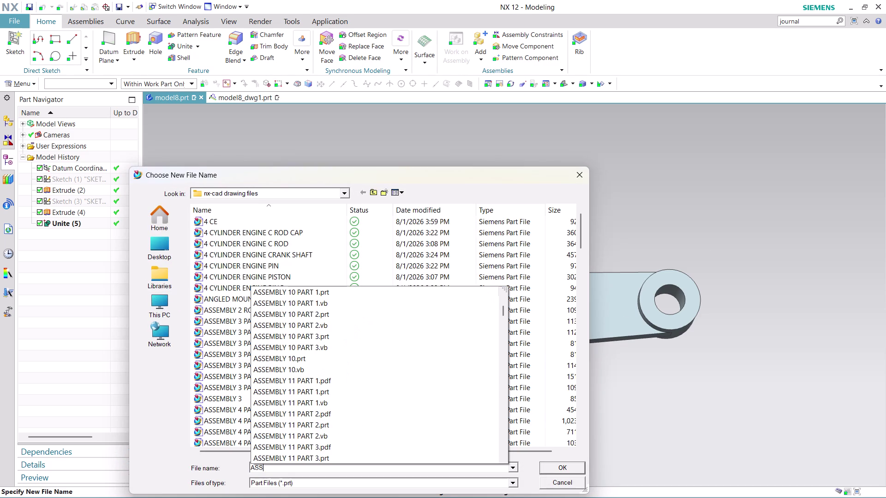
text(EMBLY)
key(space)
text(16)
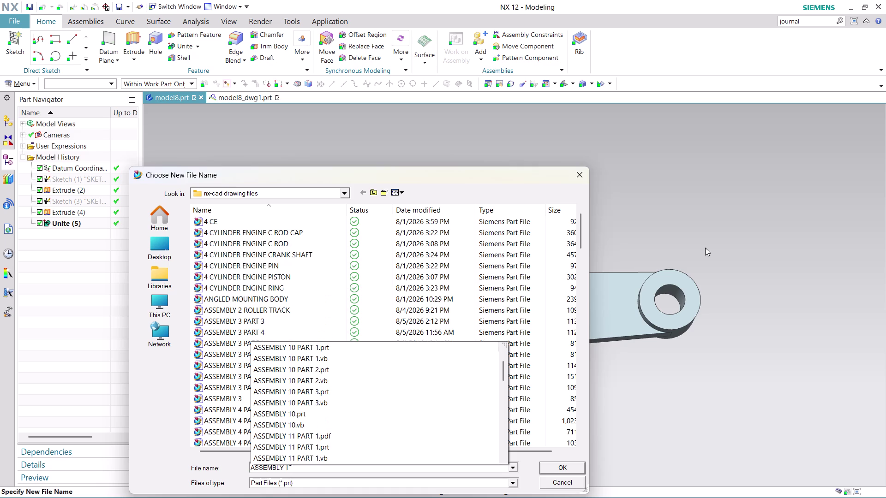
key(space)
text(PART)
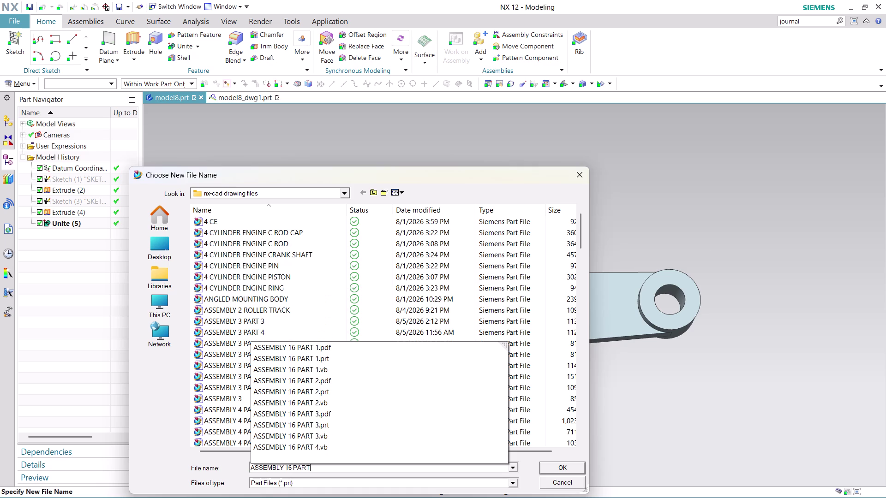
key(space)
key(4)
key(Return)
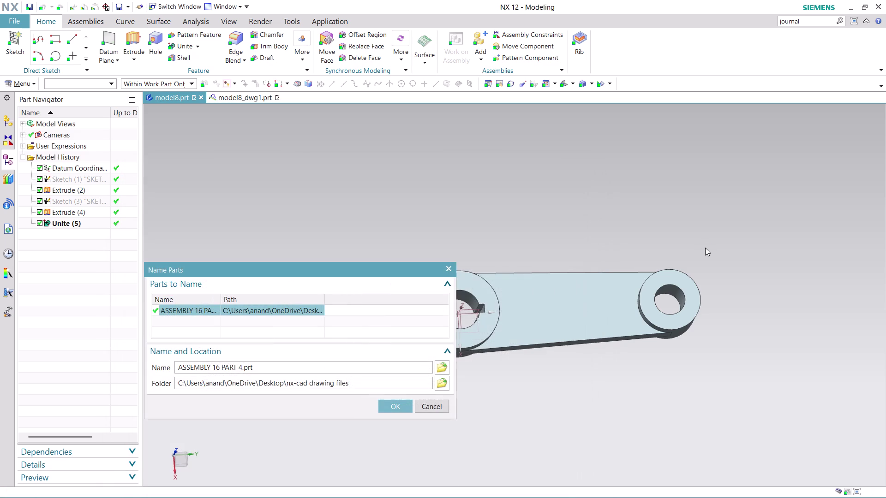
click(396, 412)
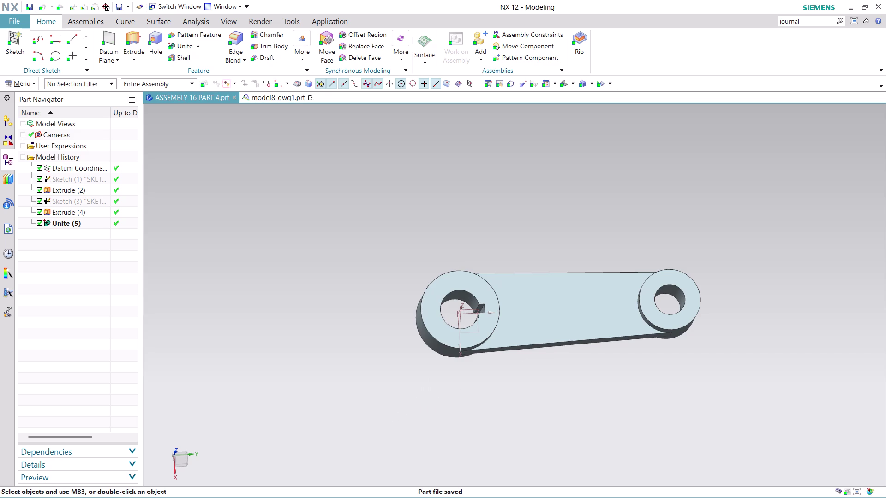
click(272, 98)
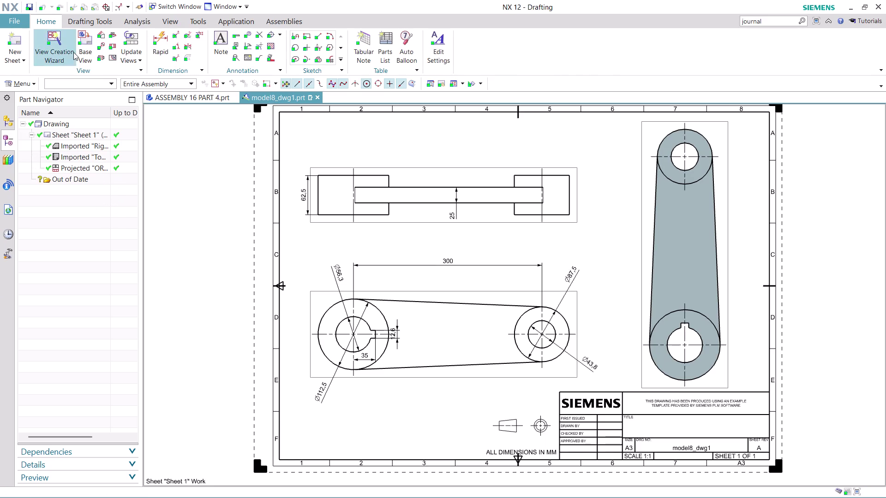
Export the A3 drawing sheet to a PDF named 'ASSEMBLY 16 PART 4'.
click(16, 20)
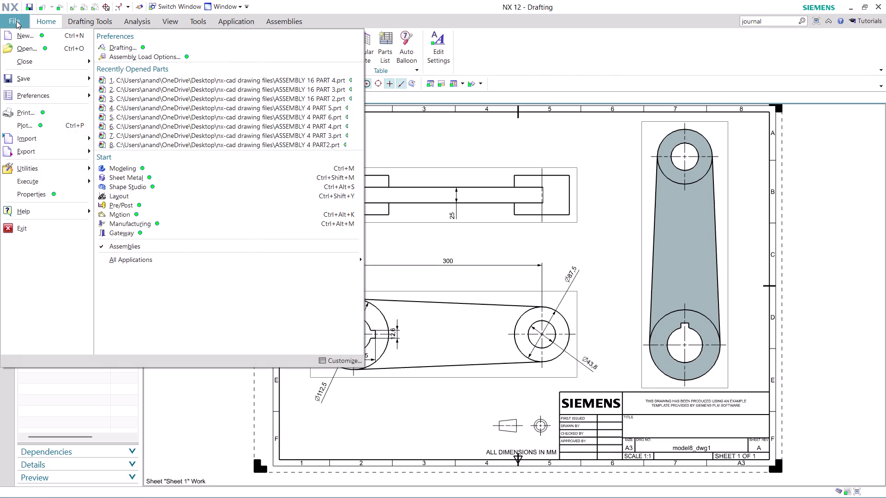
click(166, 90)
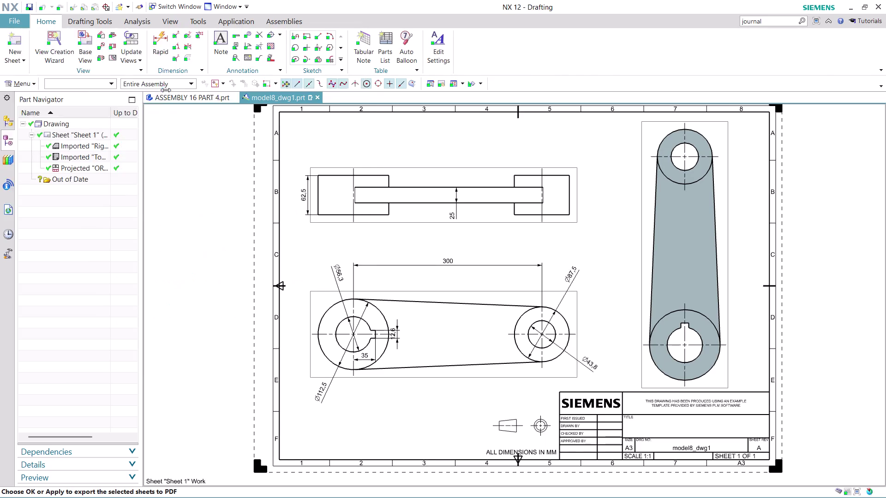
click(155, 157)
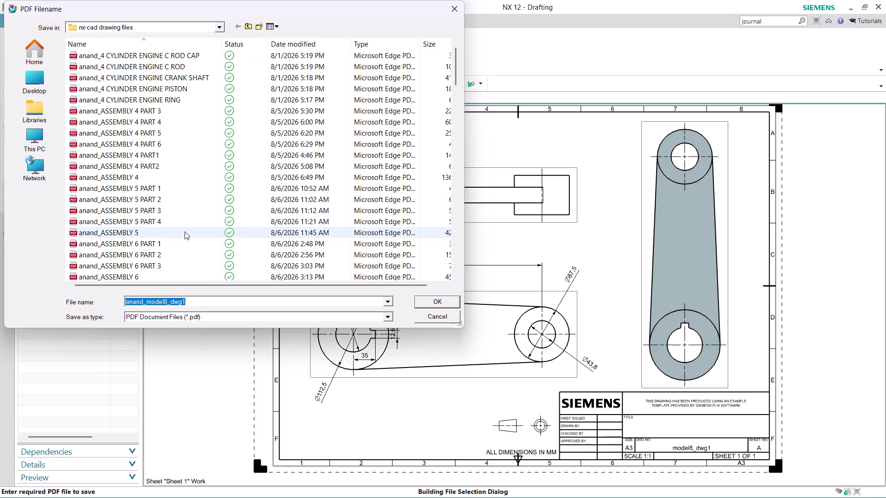
text(ASS)
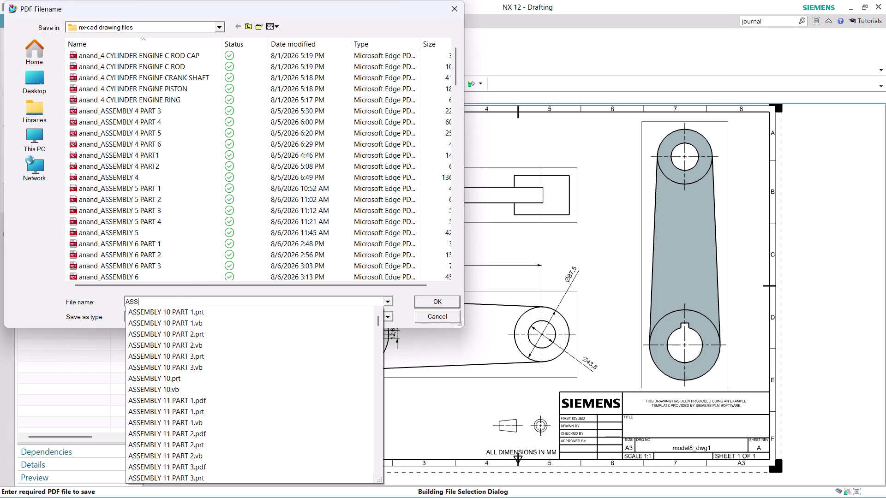
text(EMBLY)
key(space)
text(16)
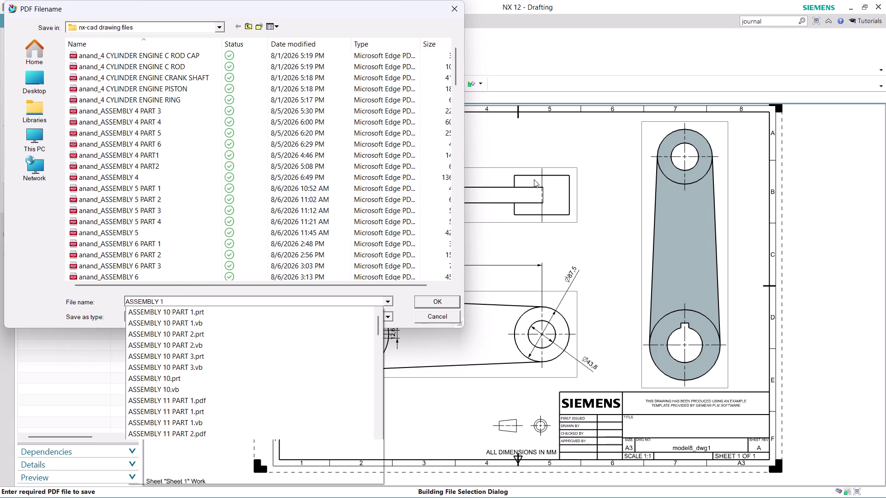
key(space)
text(PART)
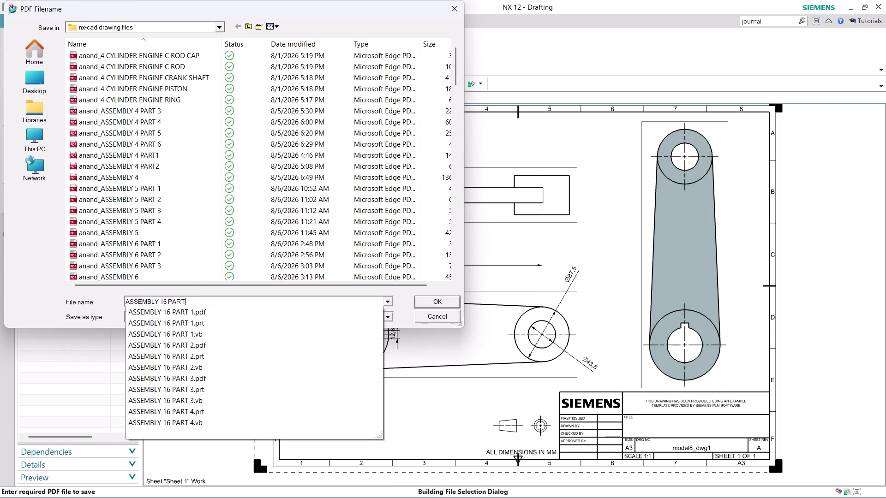
key(space)
key(4)
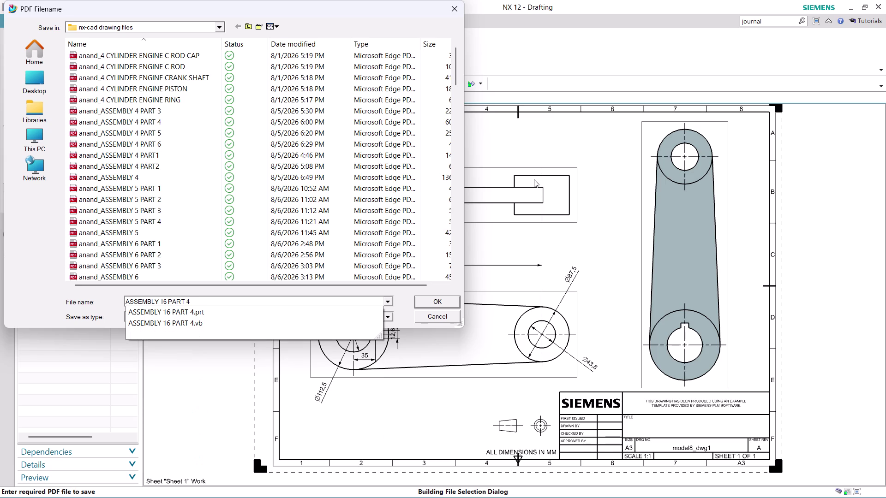
key(Return)
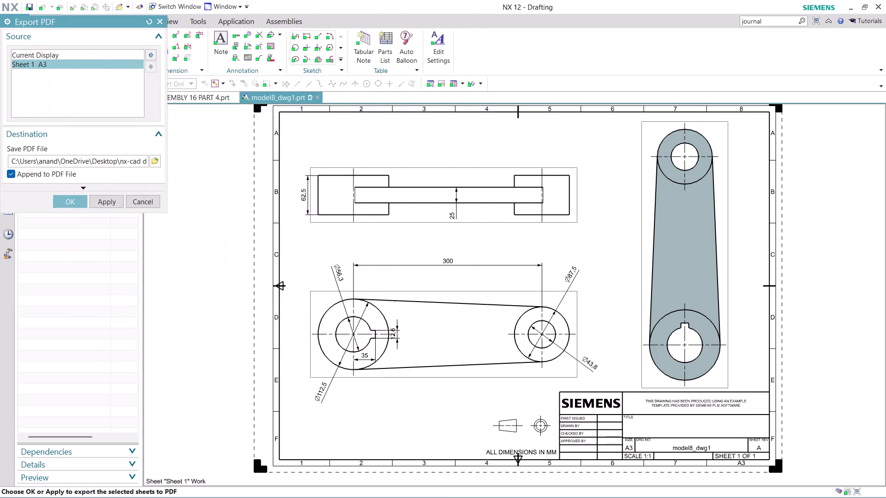
click(73, 203)
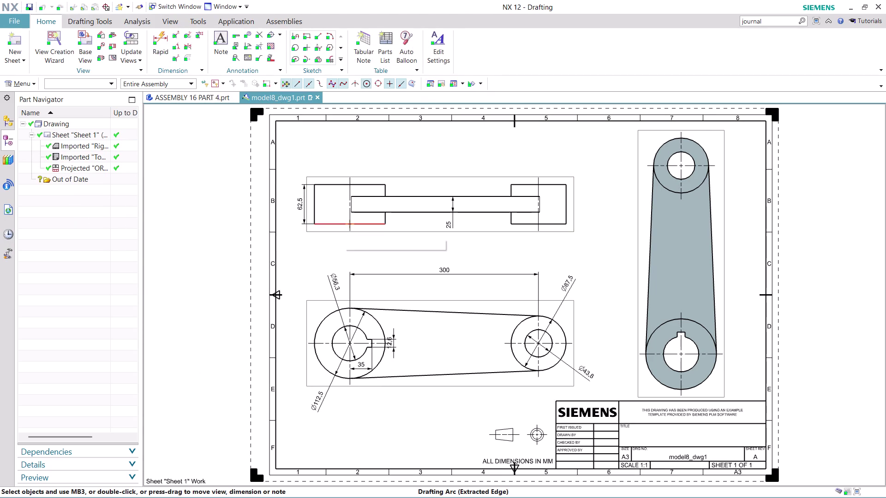
Search the Command Finder for 'journal' and stop journal recording.
click(780, 24)
key(Return)
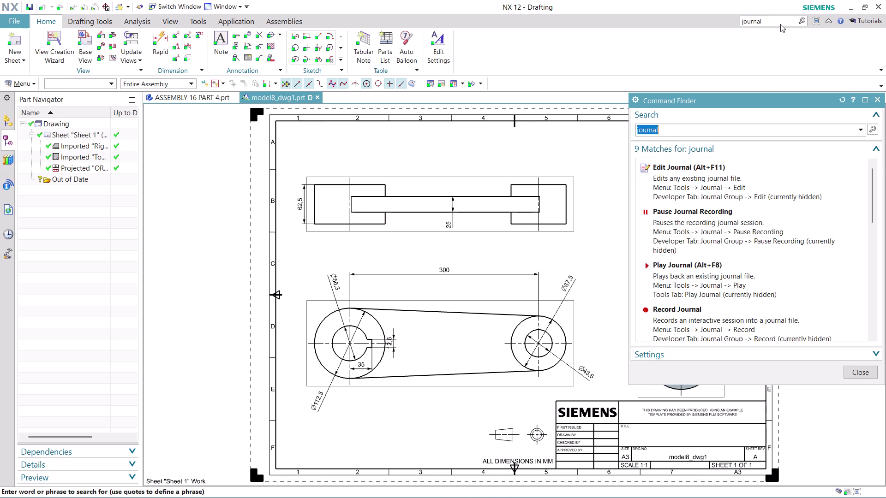
scroll(down, 3)
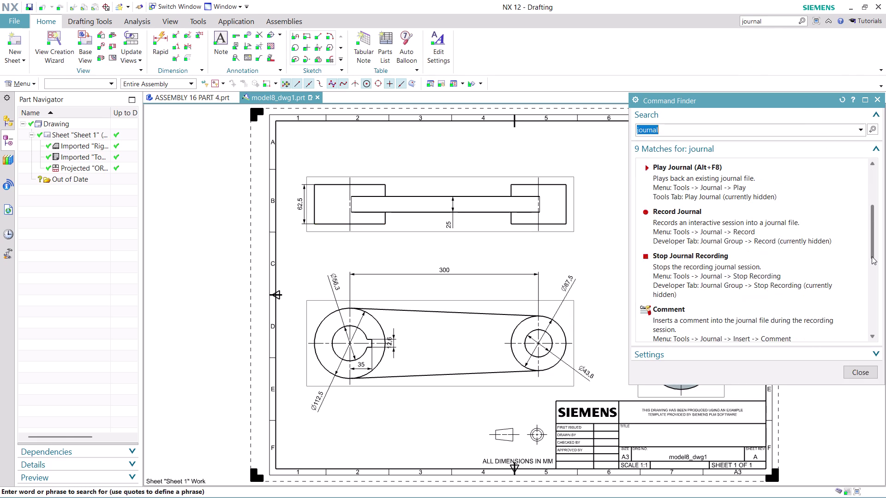
click(697, 274)
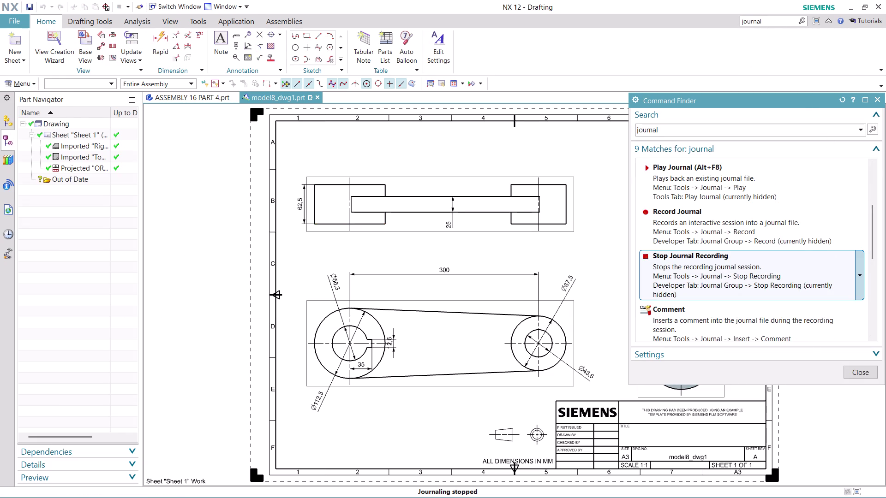
click(696, 274)
click(696, 274)
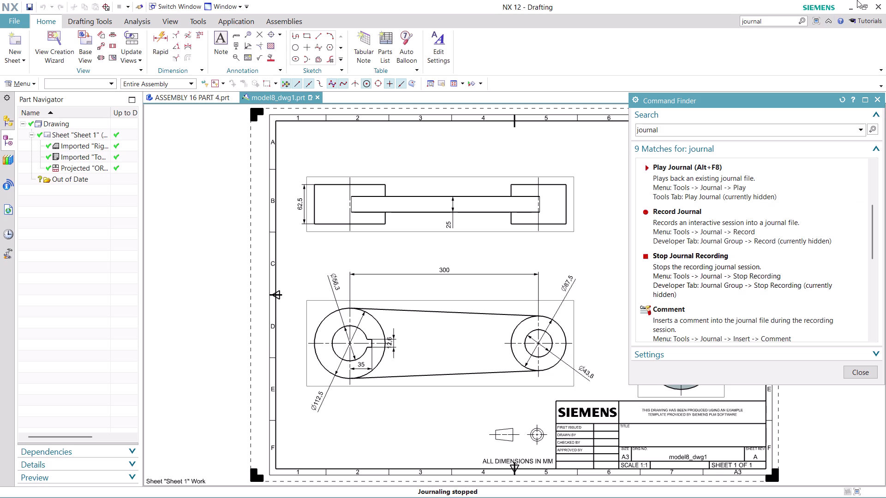